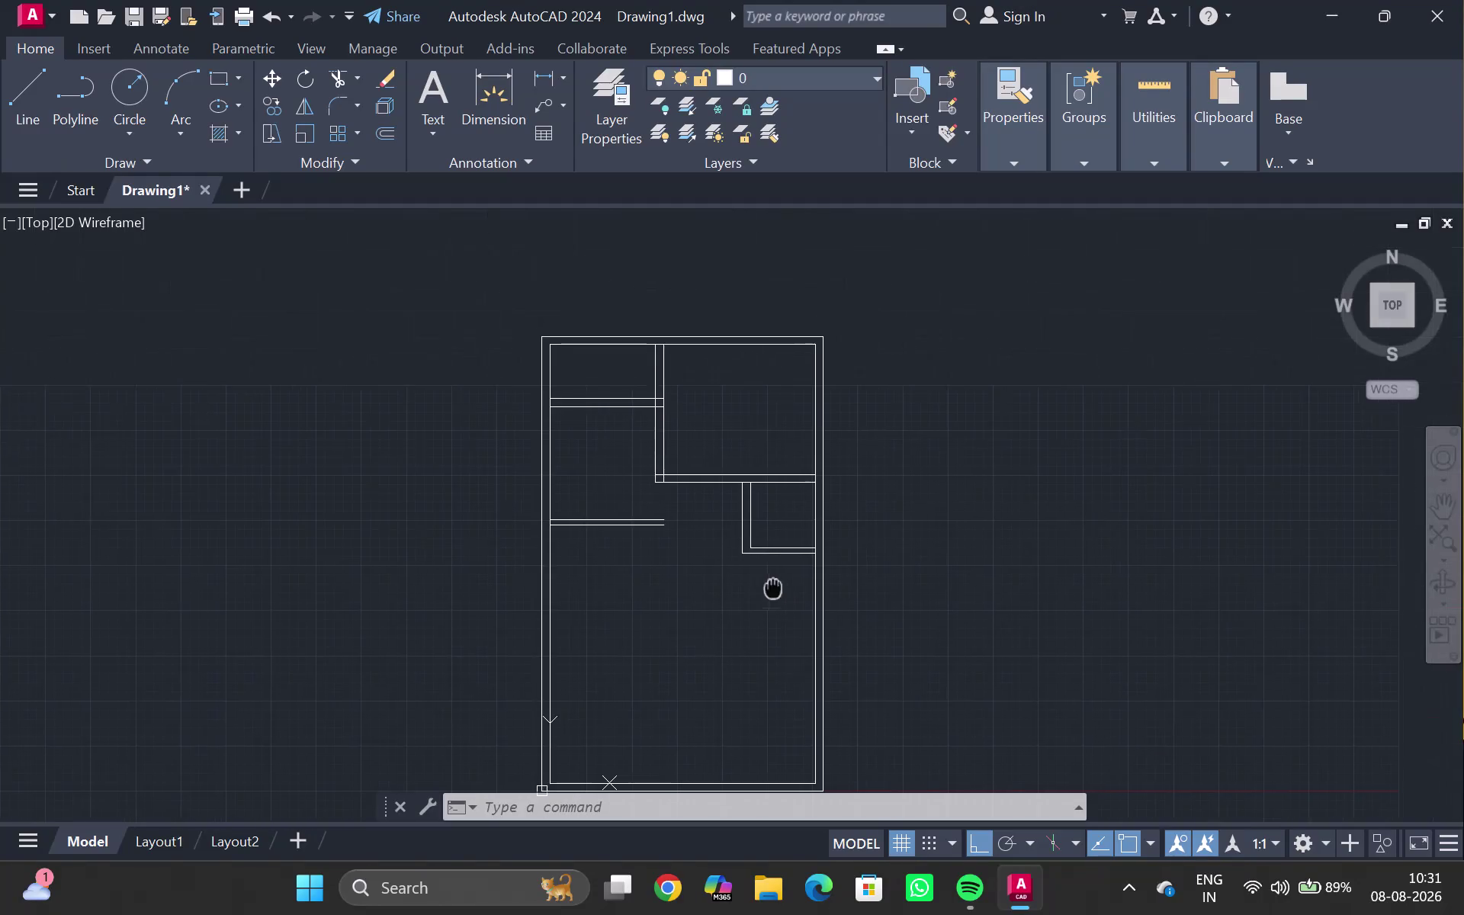
Read a corner point's coordinates on the floor plan with the ID Point tool.
scroll(up, 3)
middle_drag(725, 550, 685, 580)
double_click(1155, 166)
double_click(1167, 235)
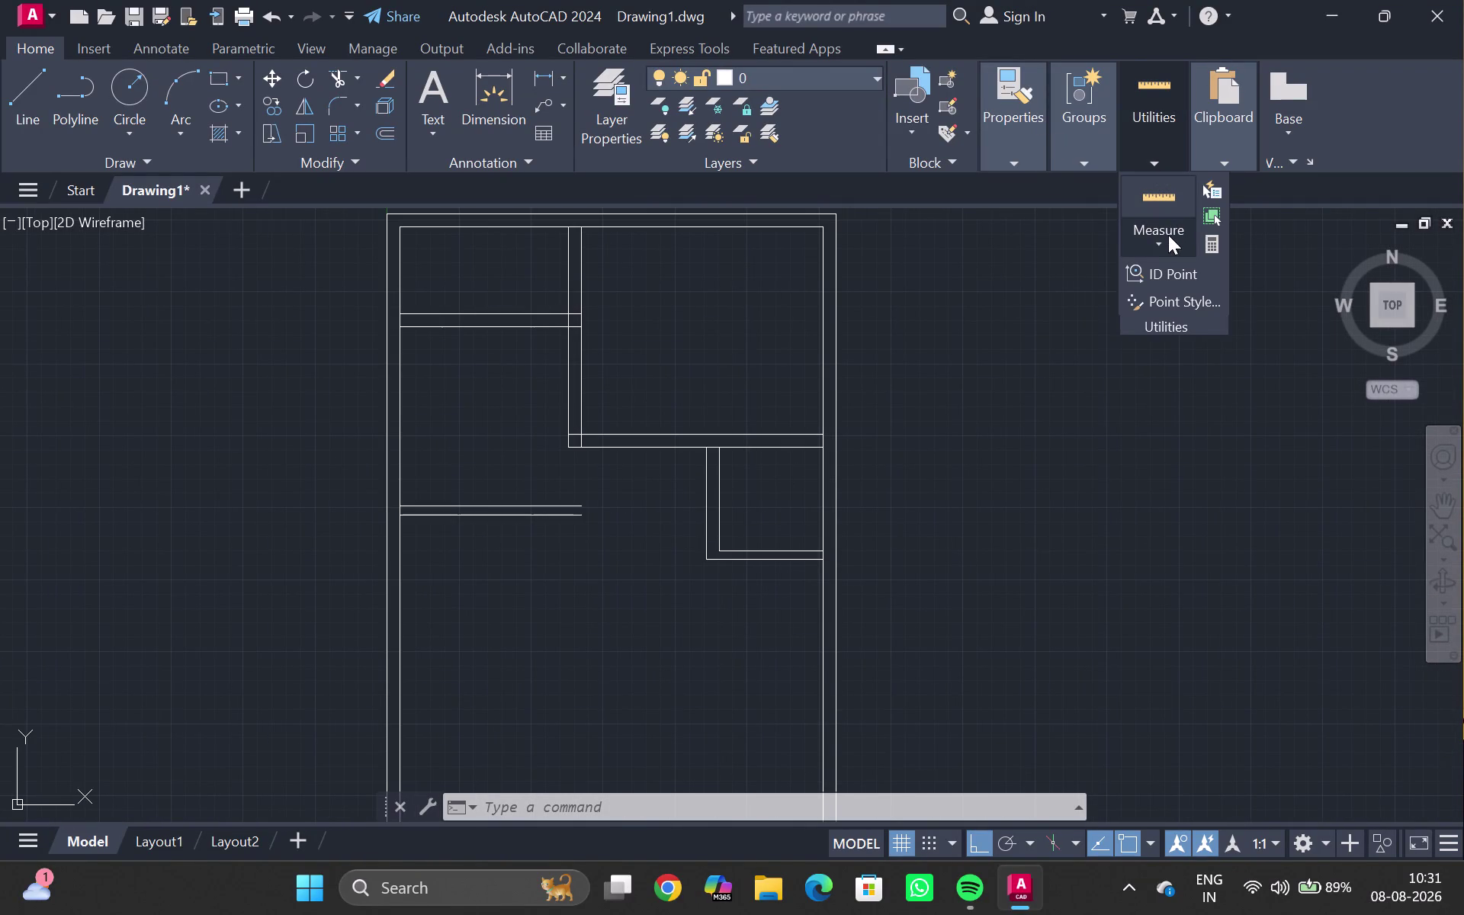
double_click(1156, 242)
triple_click(1165, 243)
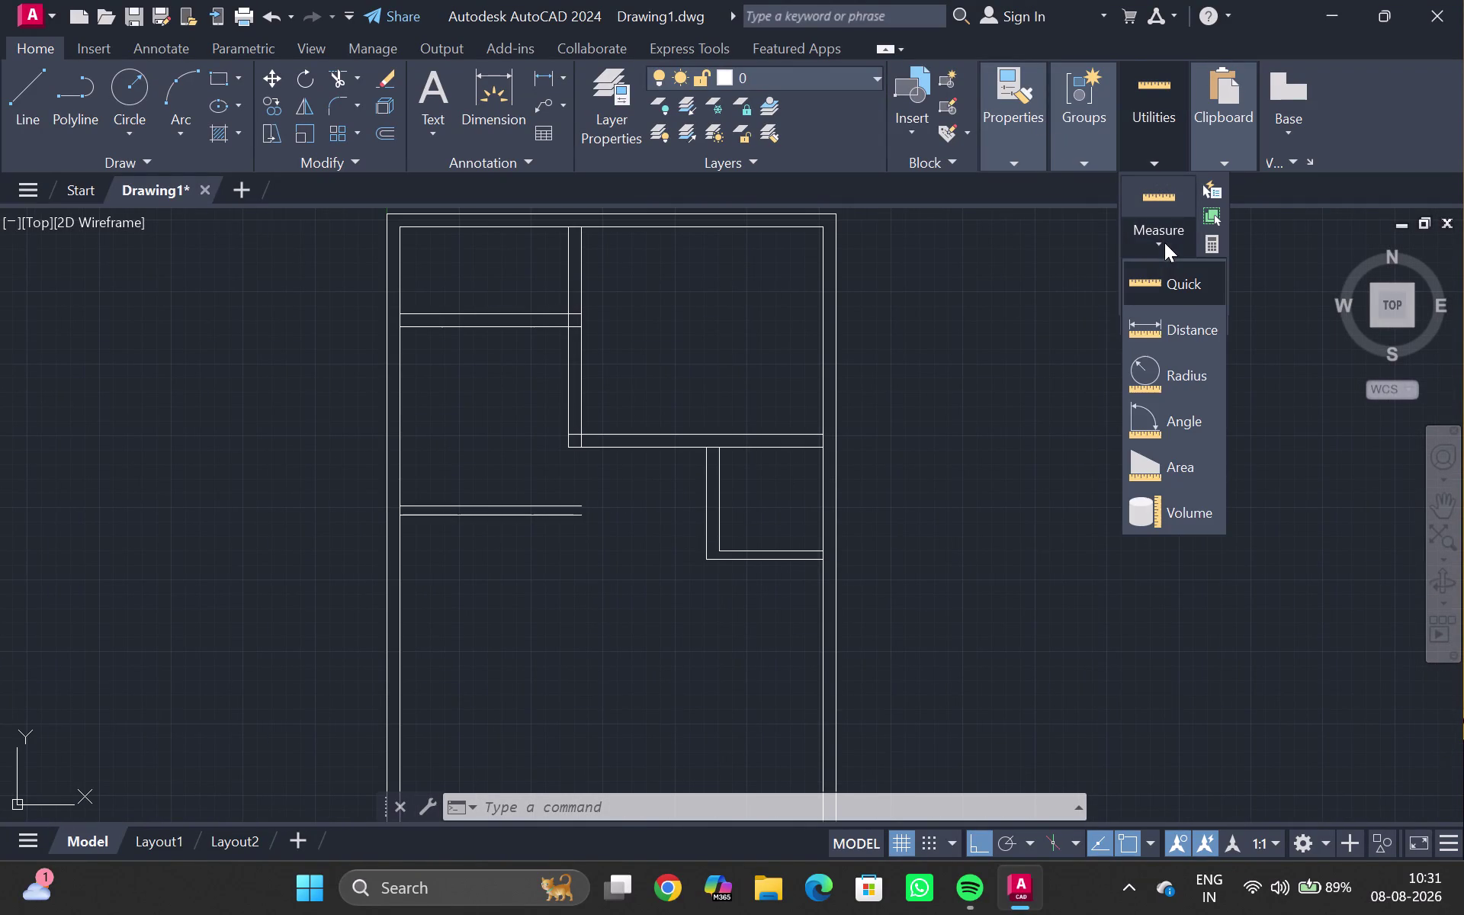
double_click(1164, 282)
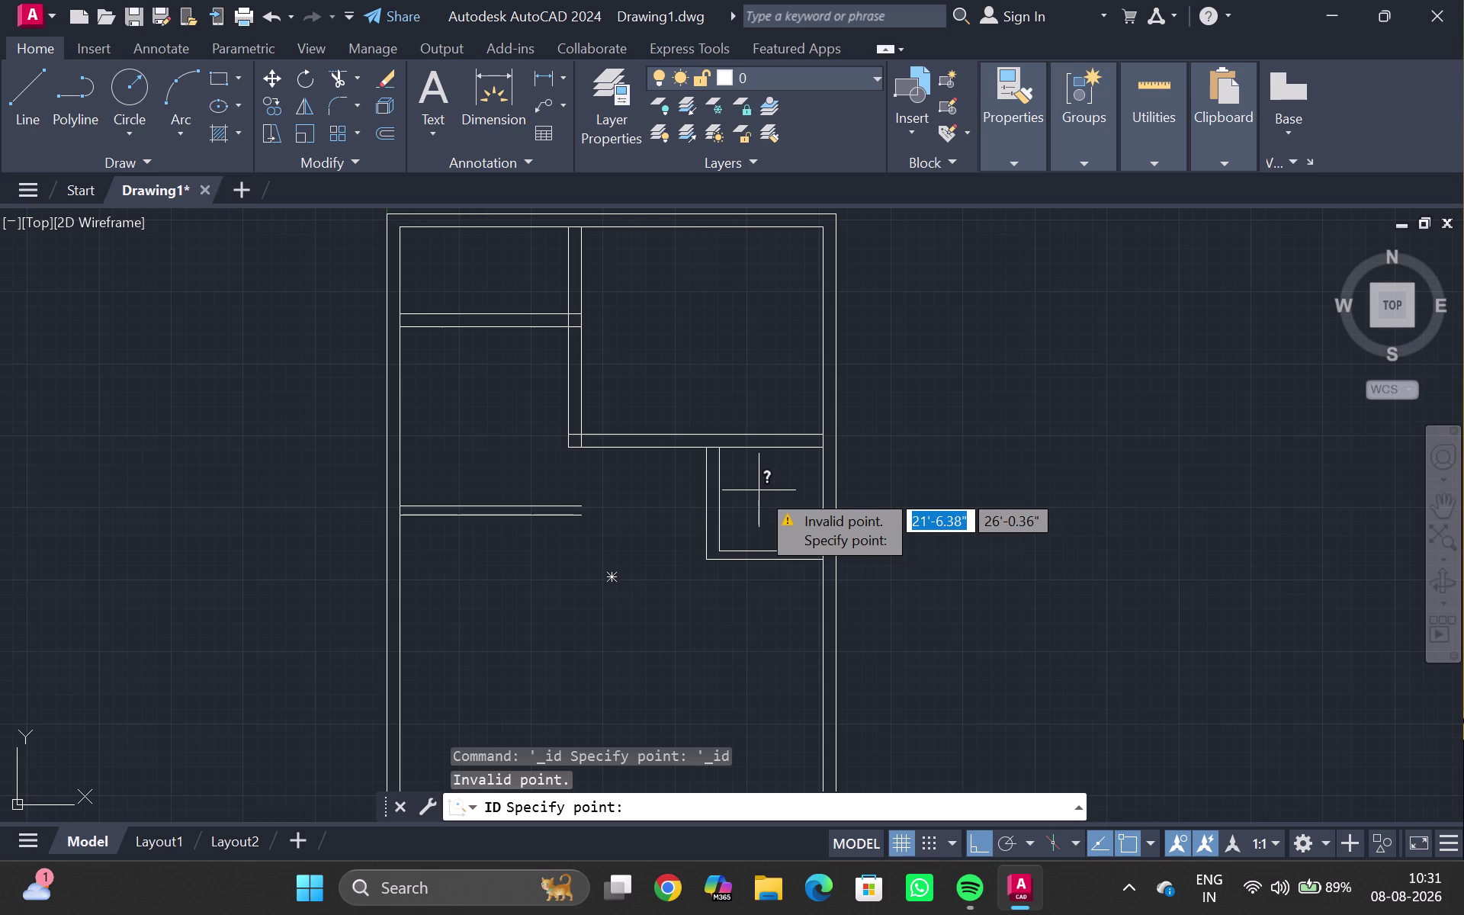
double_click(759, 491)
double_click(773, 488)
click(759, 492)
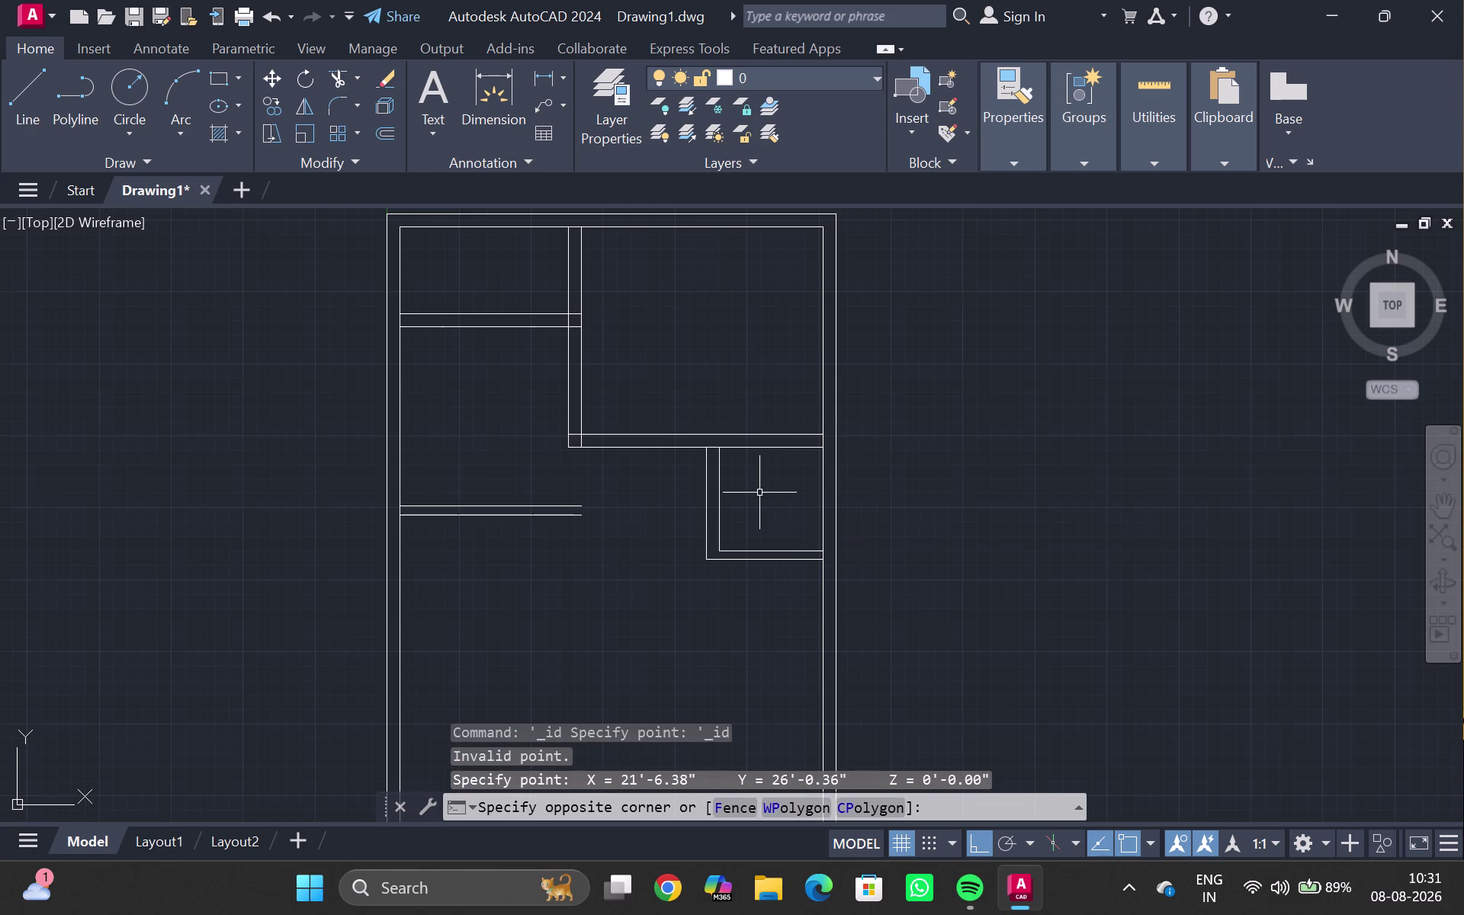
key(Escape)
key(Escape)
Quick-measure the floor plan, then cancel the measurement.
click(1170, 149)
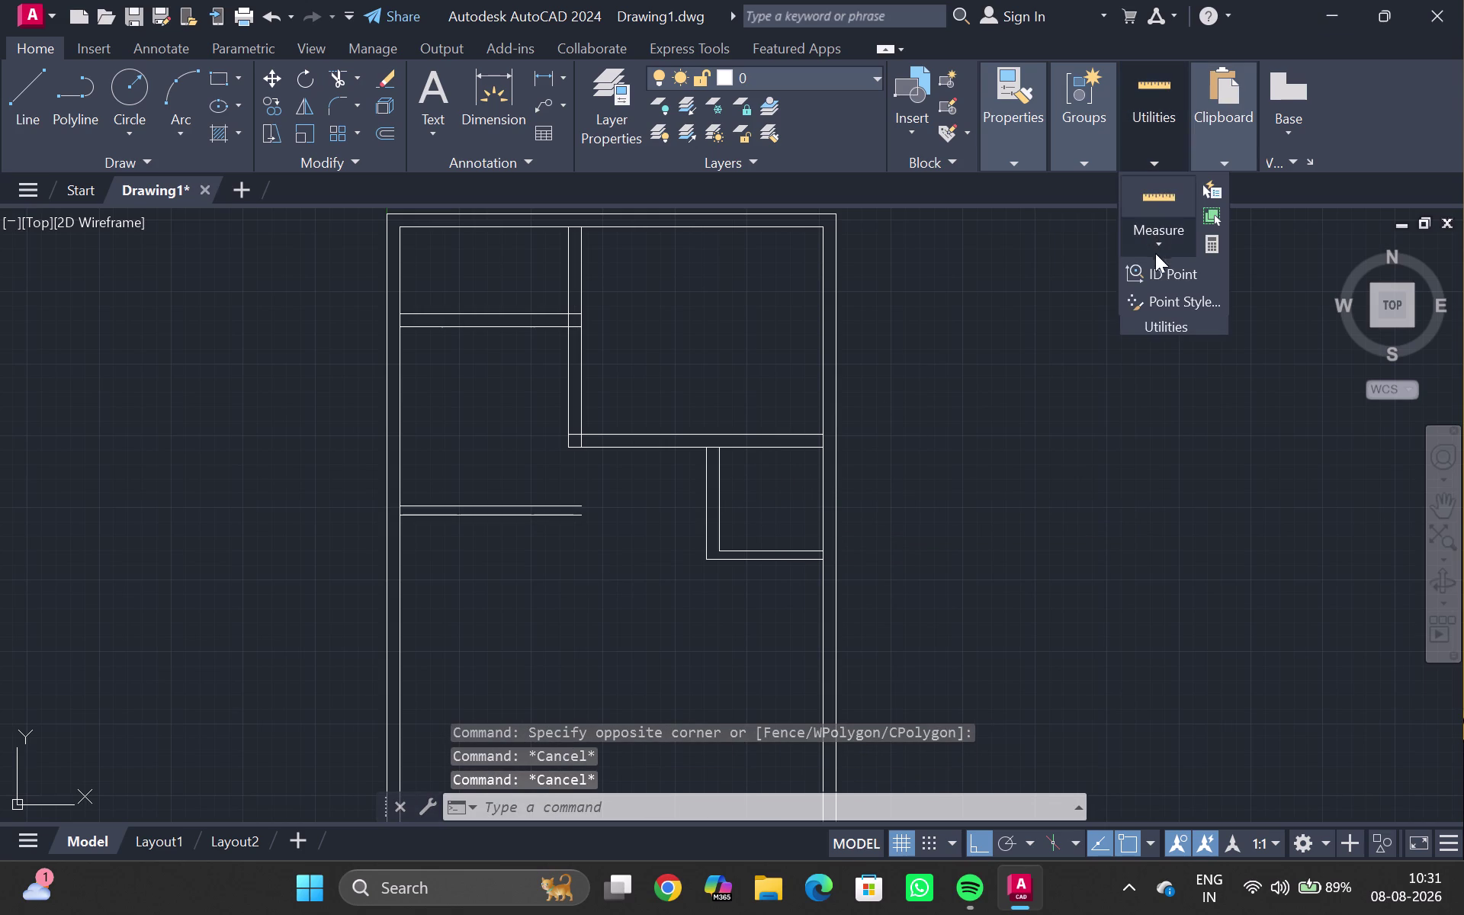
click(1163, 234)
click(1170, 293)
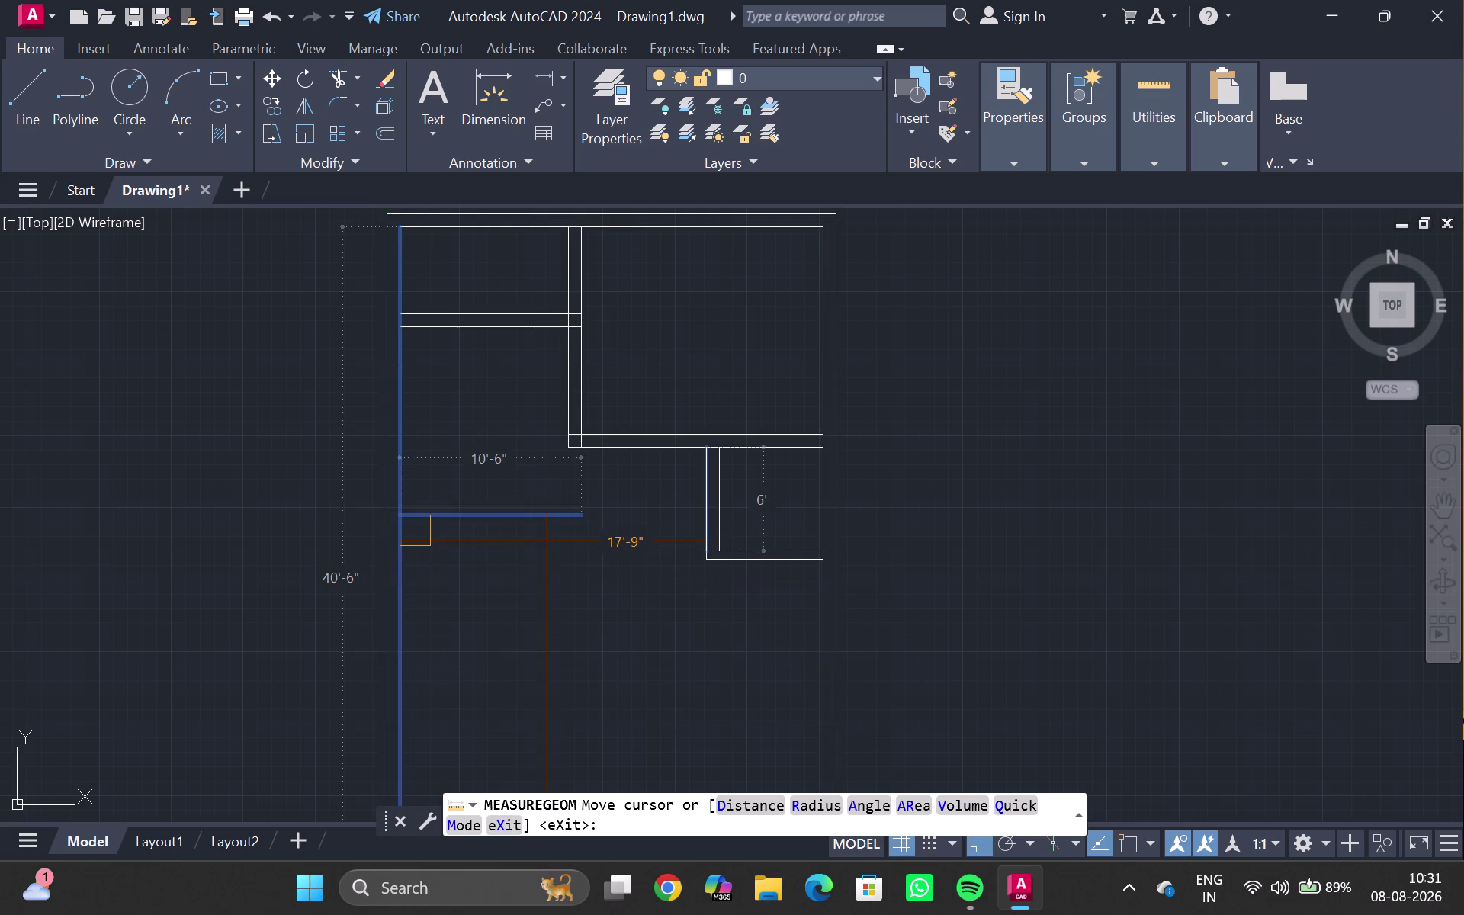
scroll(down, 3)
middle_click(655, 529)
key(Escape)
scroll(up, 3)
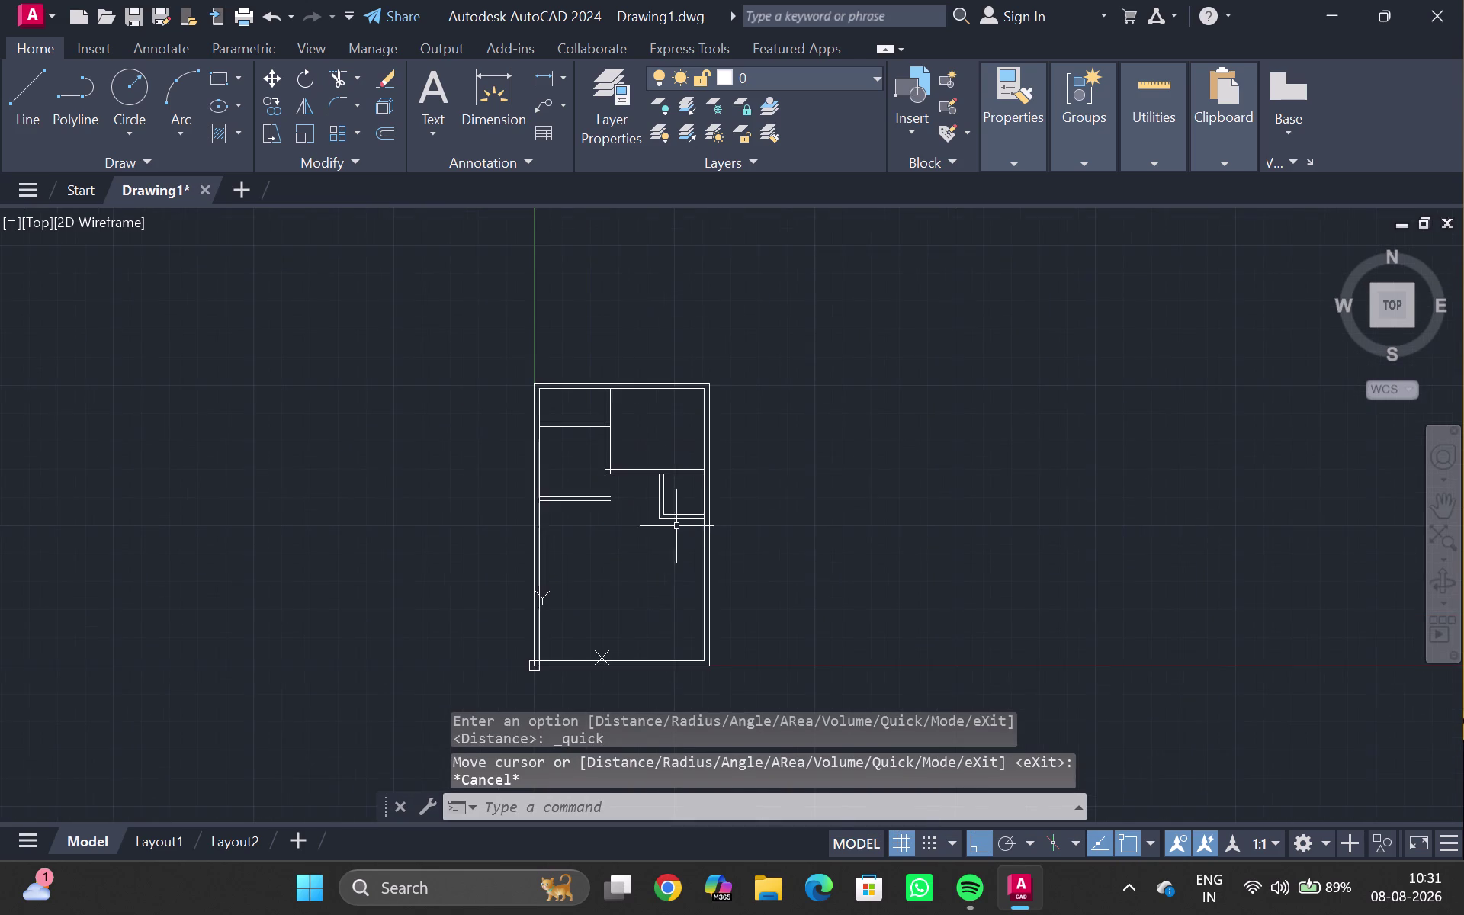
Join the two lower wall line pieces at the lower-left corner into one line.
scroll(up, 3)
scroll(up, 3)
middle_drag(682, 513, 438, 558)
scroll(up, 3)
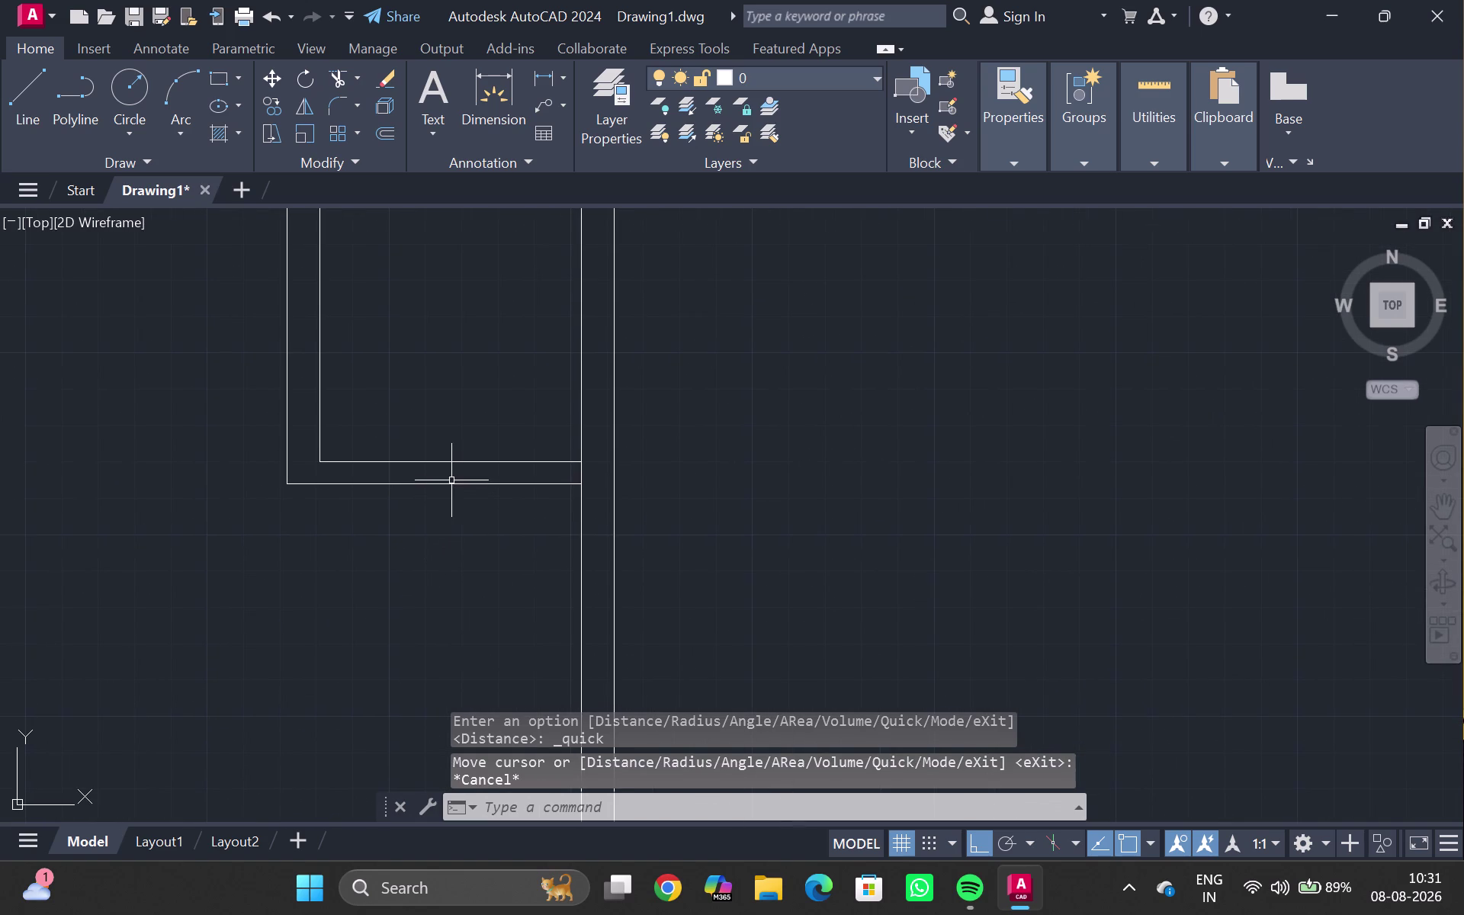
double_click(449, 482)
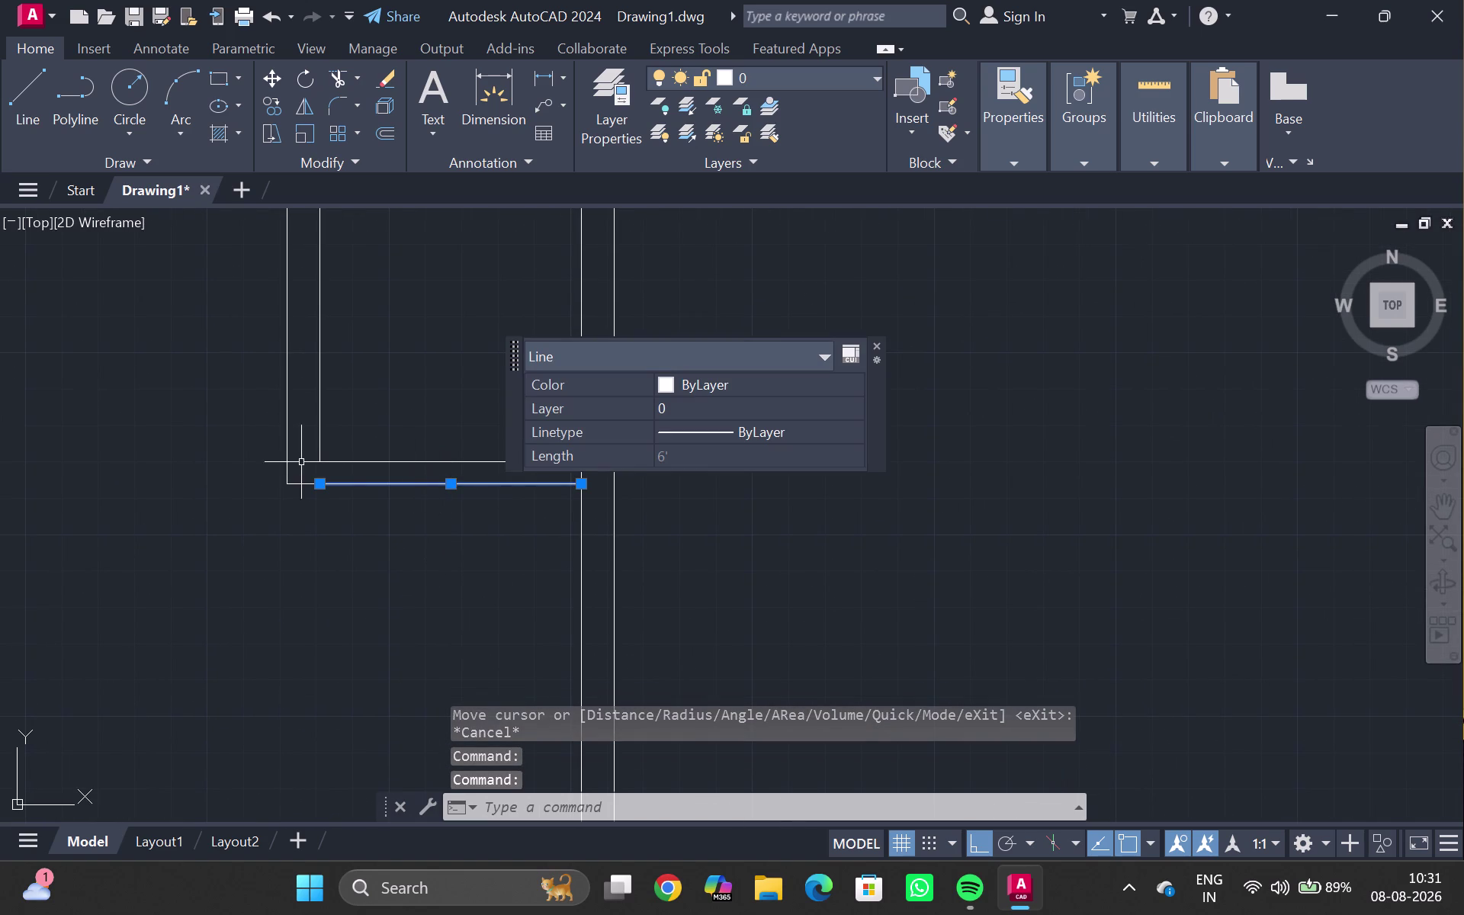
double_click(299, 483)
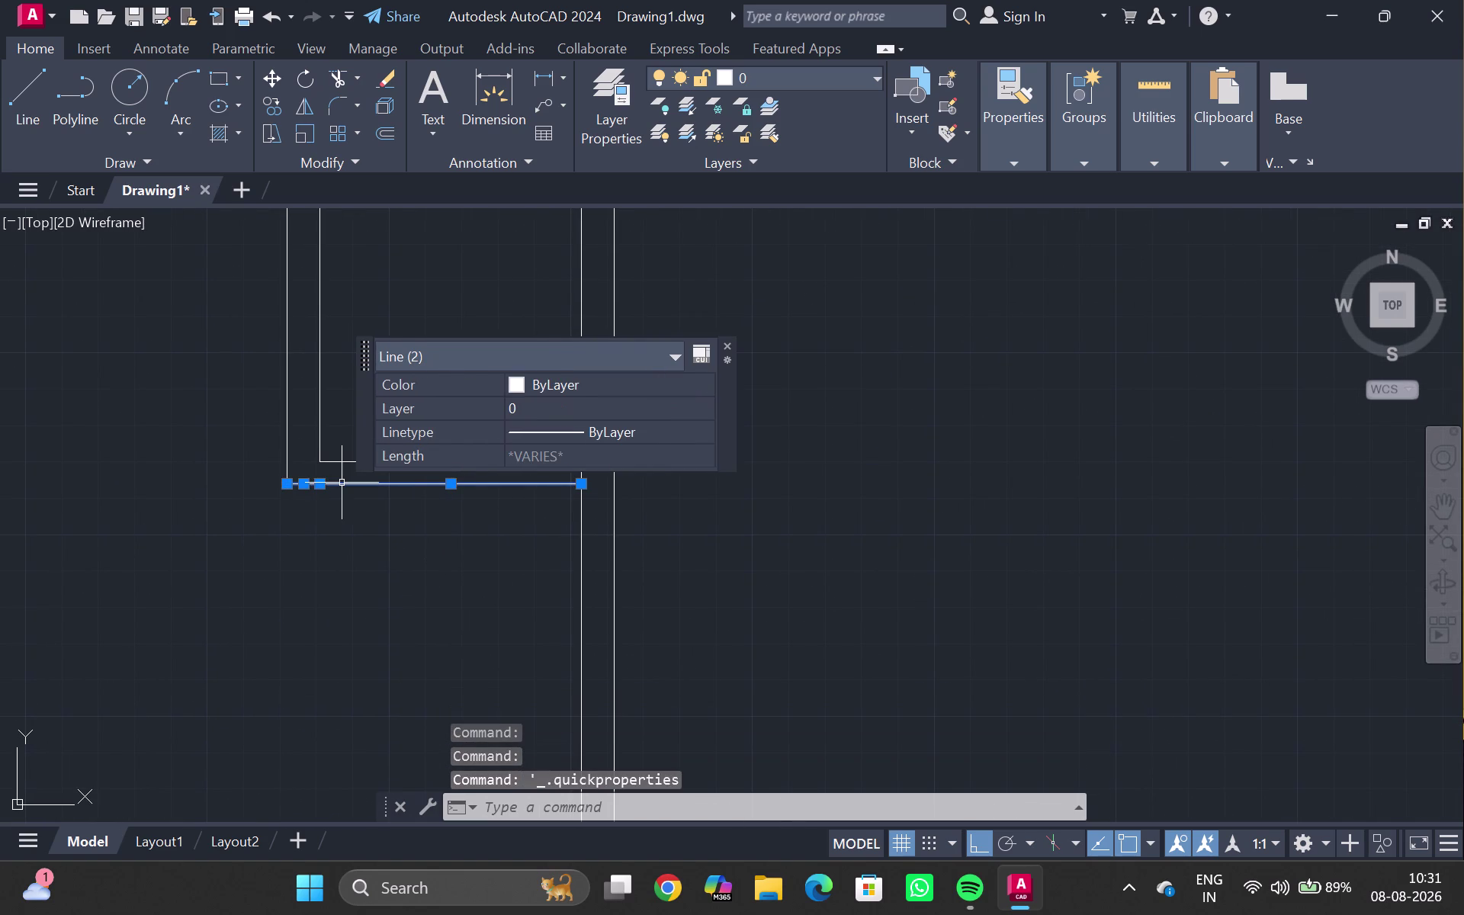
key(j)
key(Return)
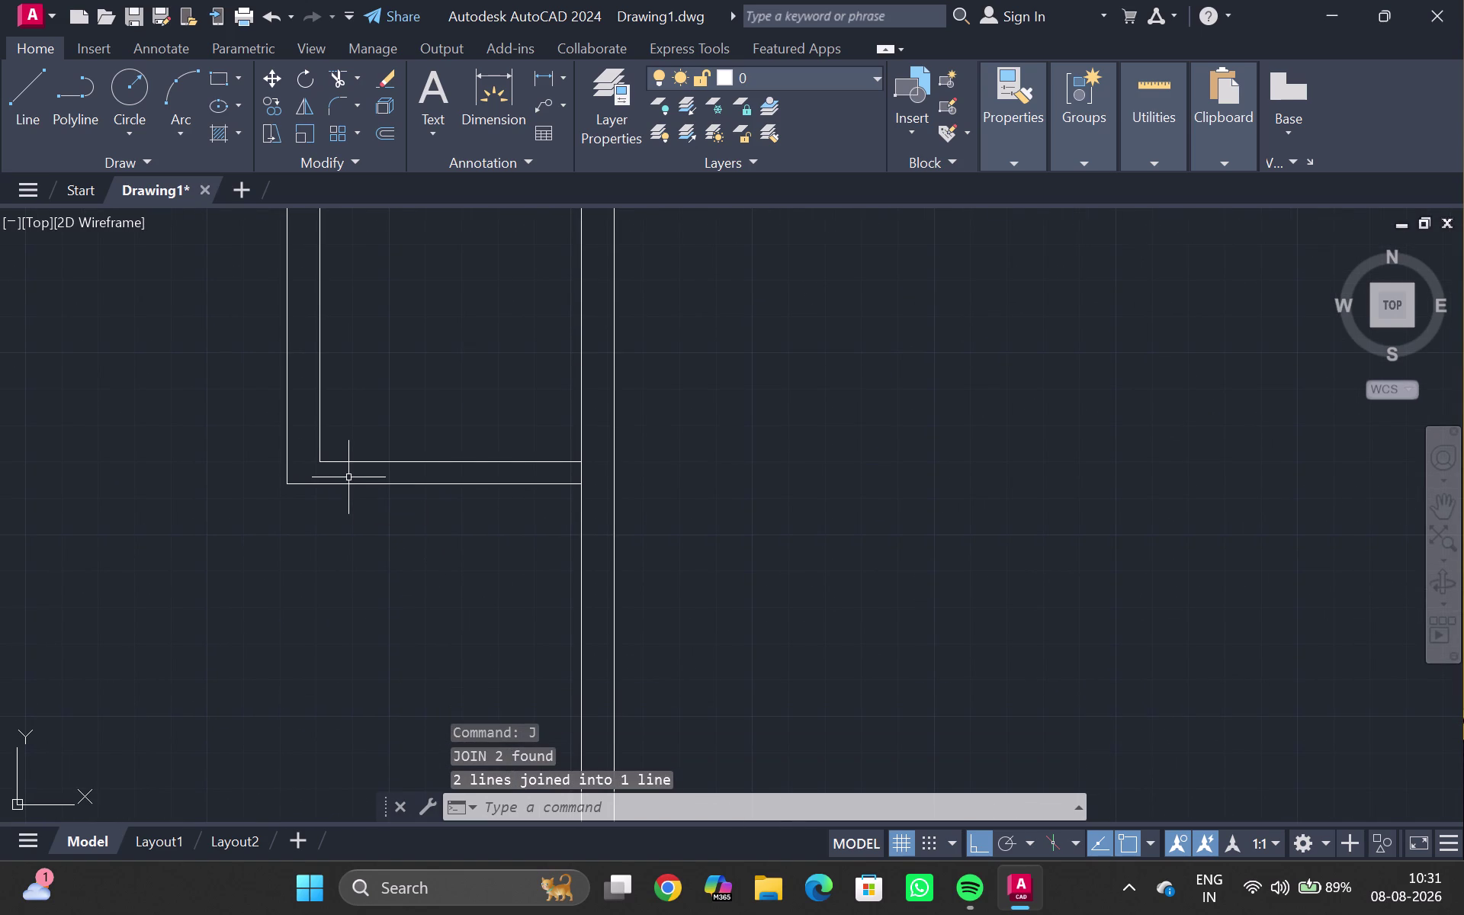
click(350, 481)
key(Escape)
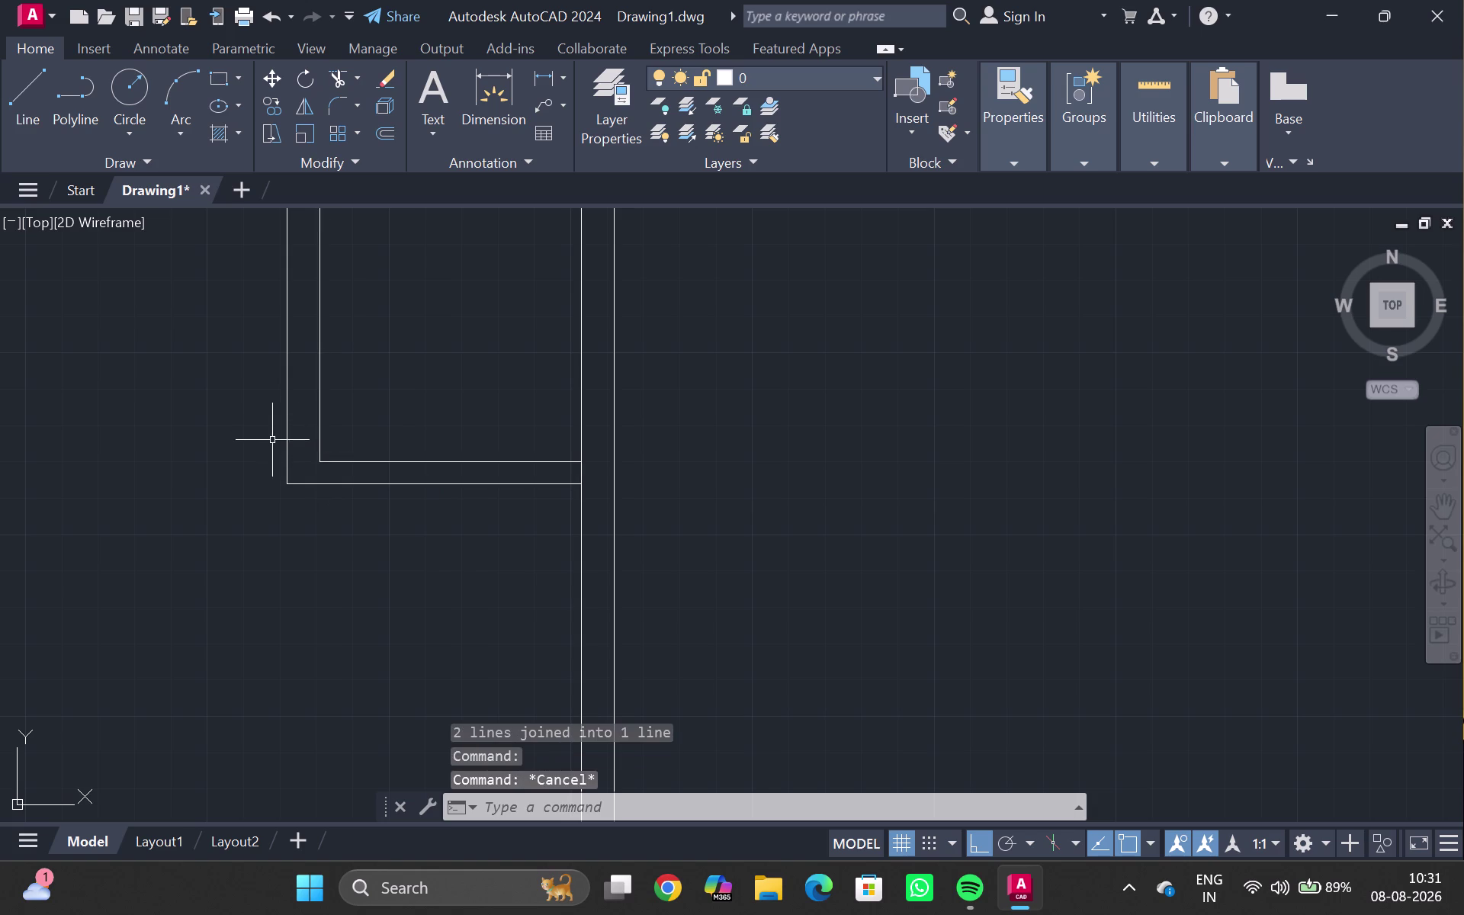
Join the two outer vertical wall line pieces into one continuous line.
click(288, 374)
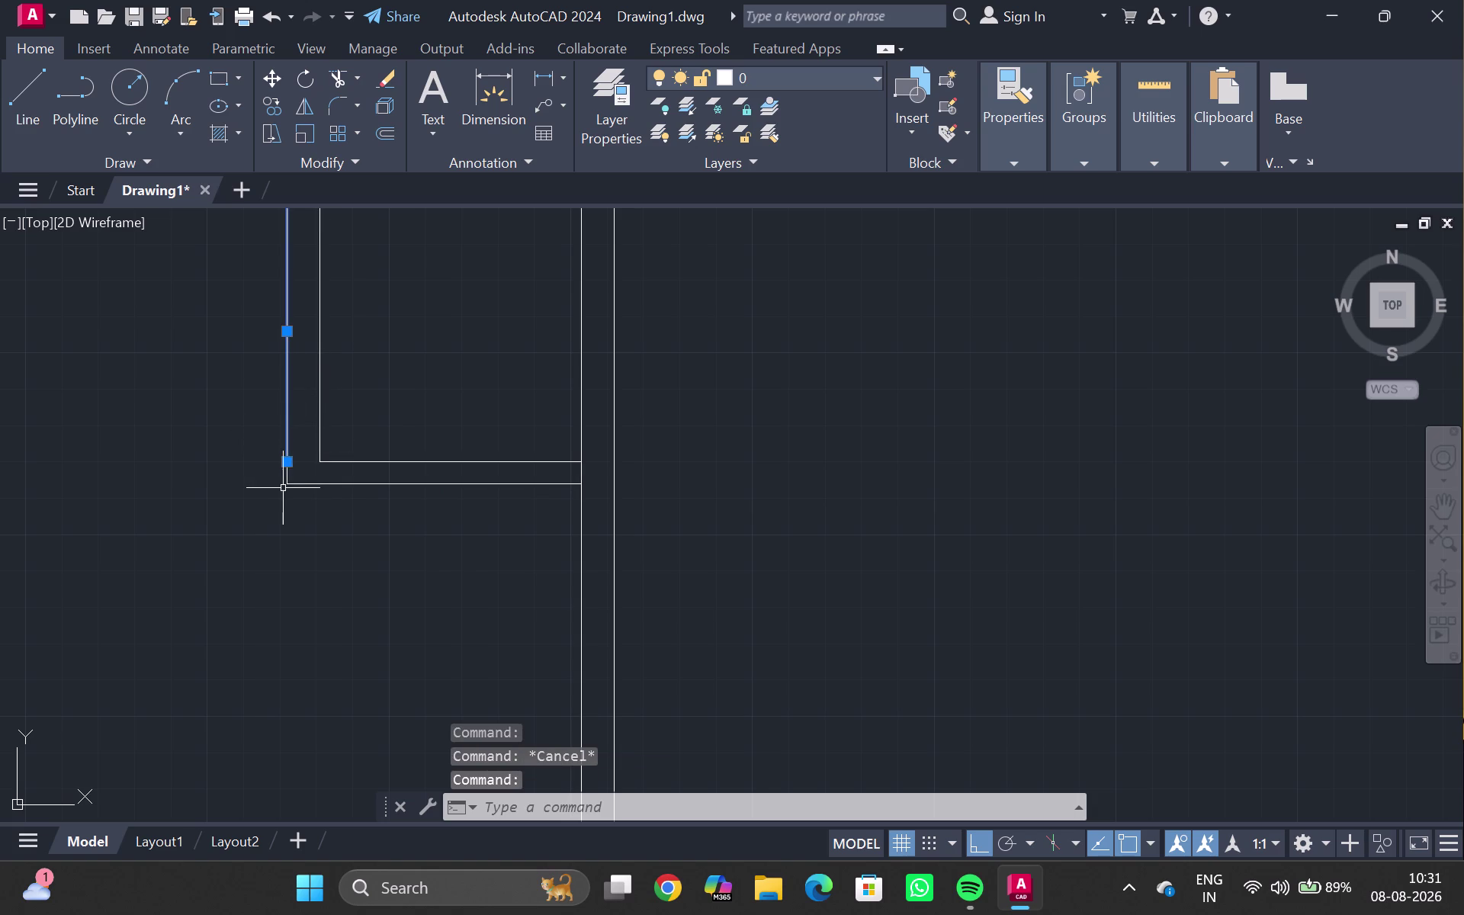
click(287, 478)
key(j)
key(Return)
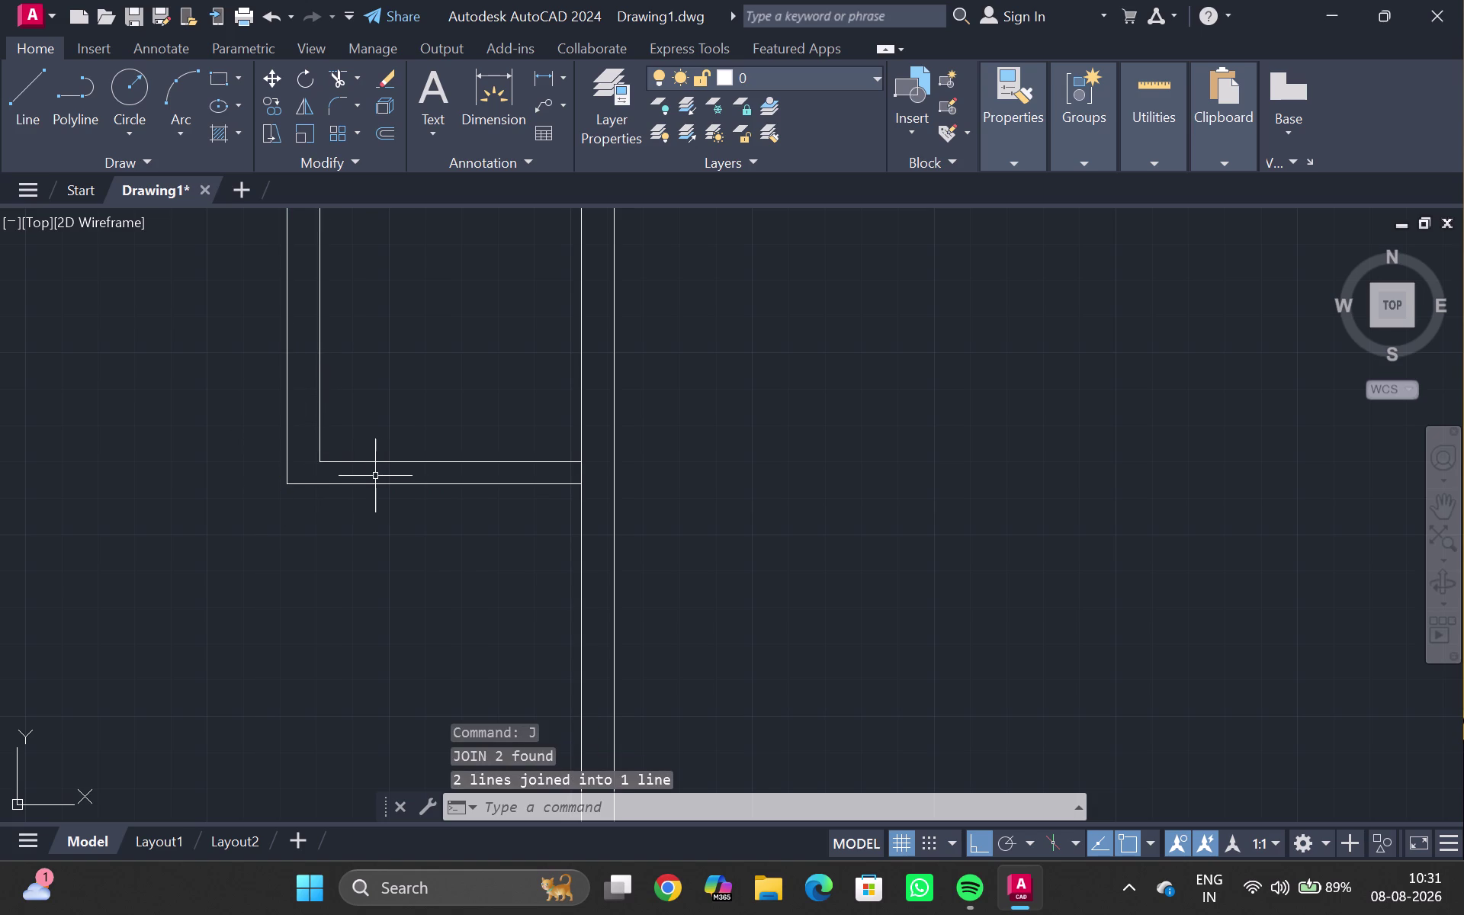
click(421, 481)
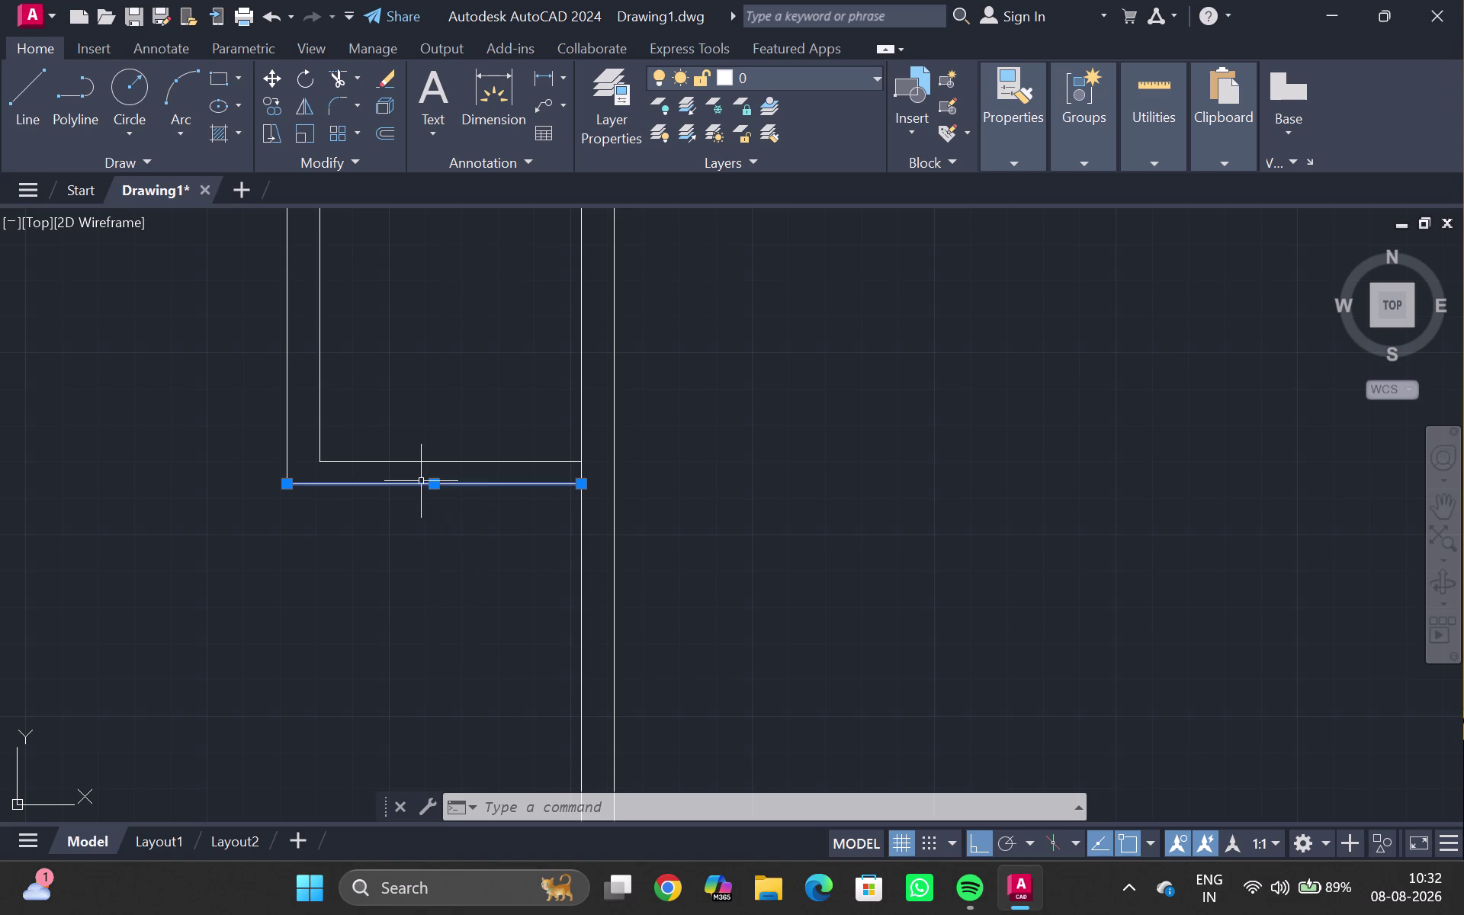
Offset the wall line 9'8" to place a new interior wall line.
key(o)
key(Return)
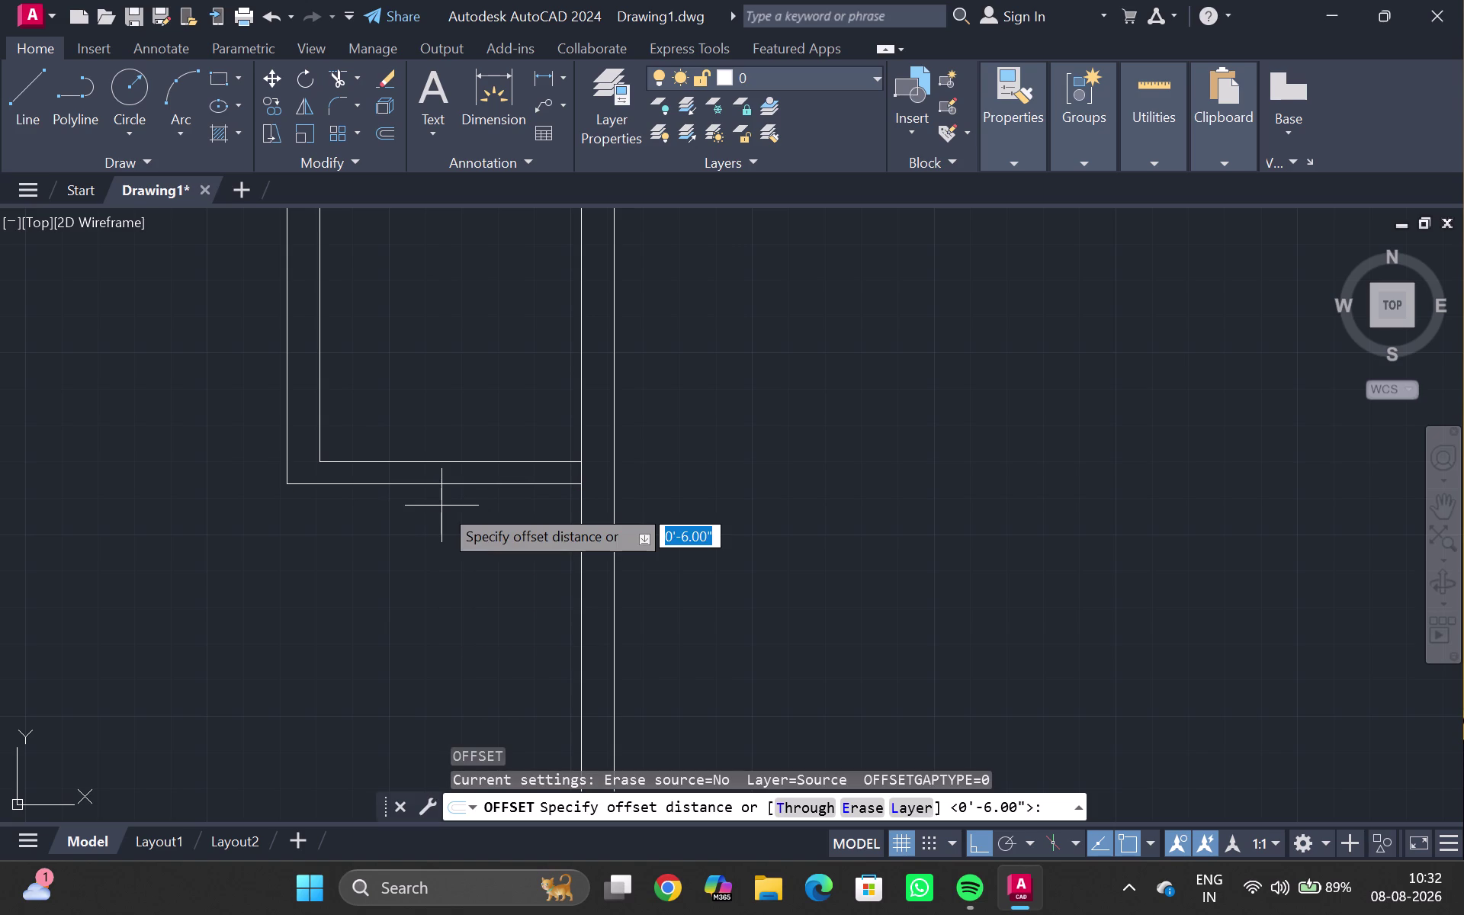
text(9')
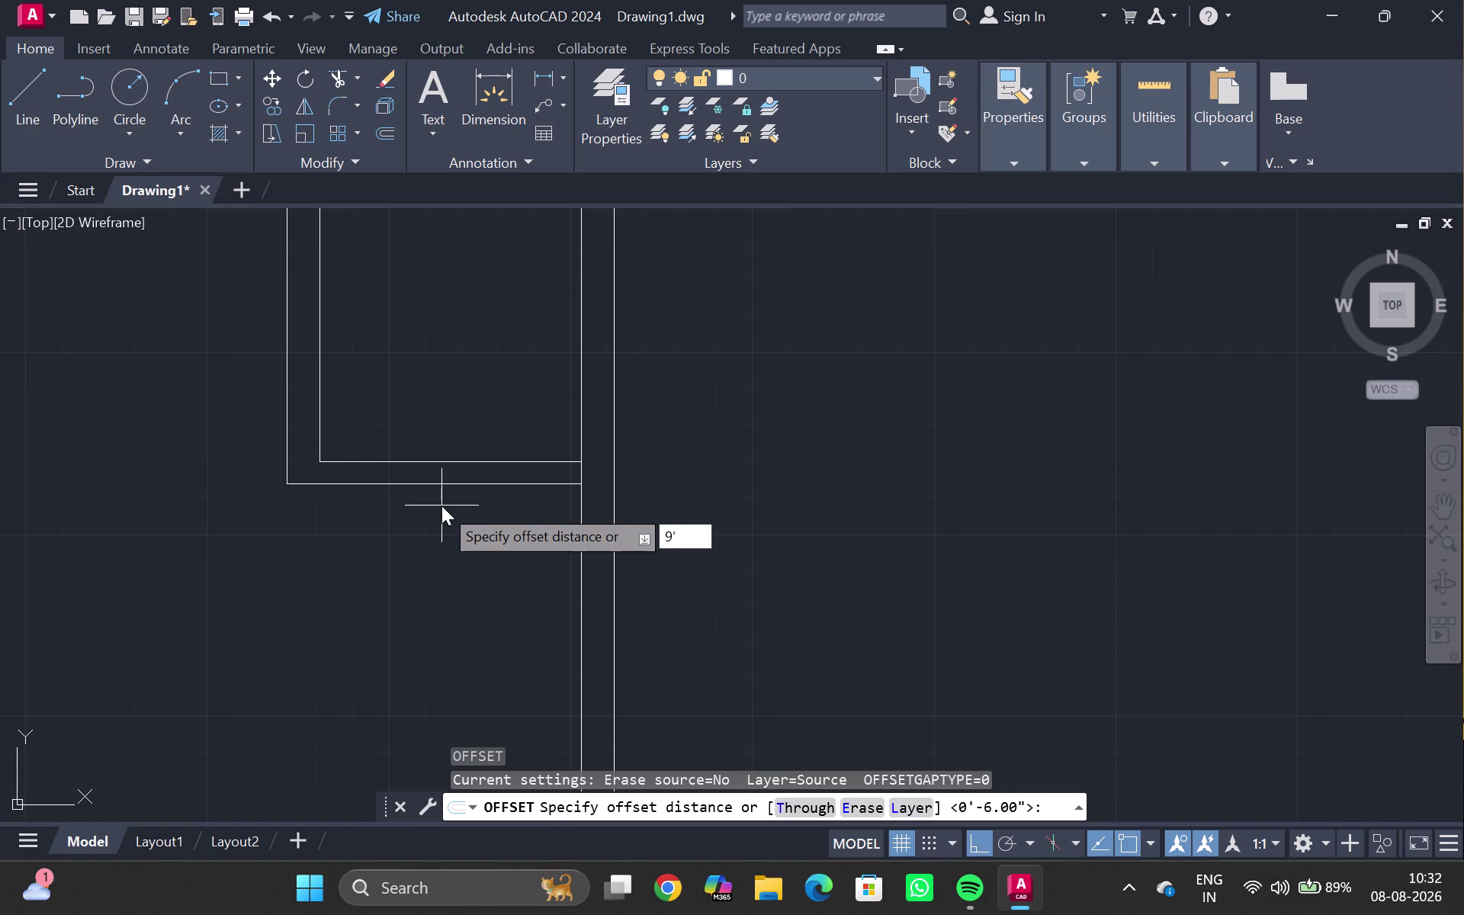
key(8)
key(Return)
click(445, 666)
scroll(down, 3)
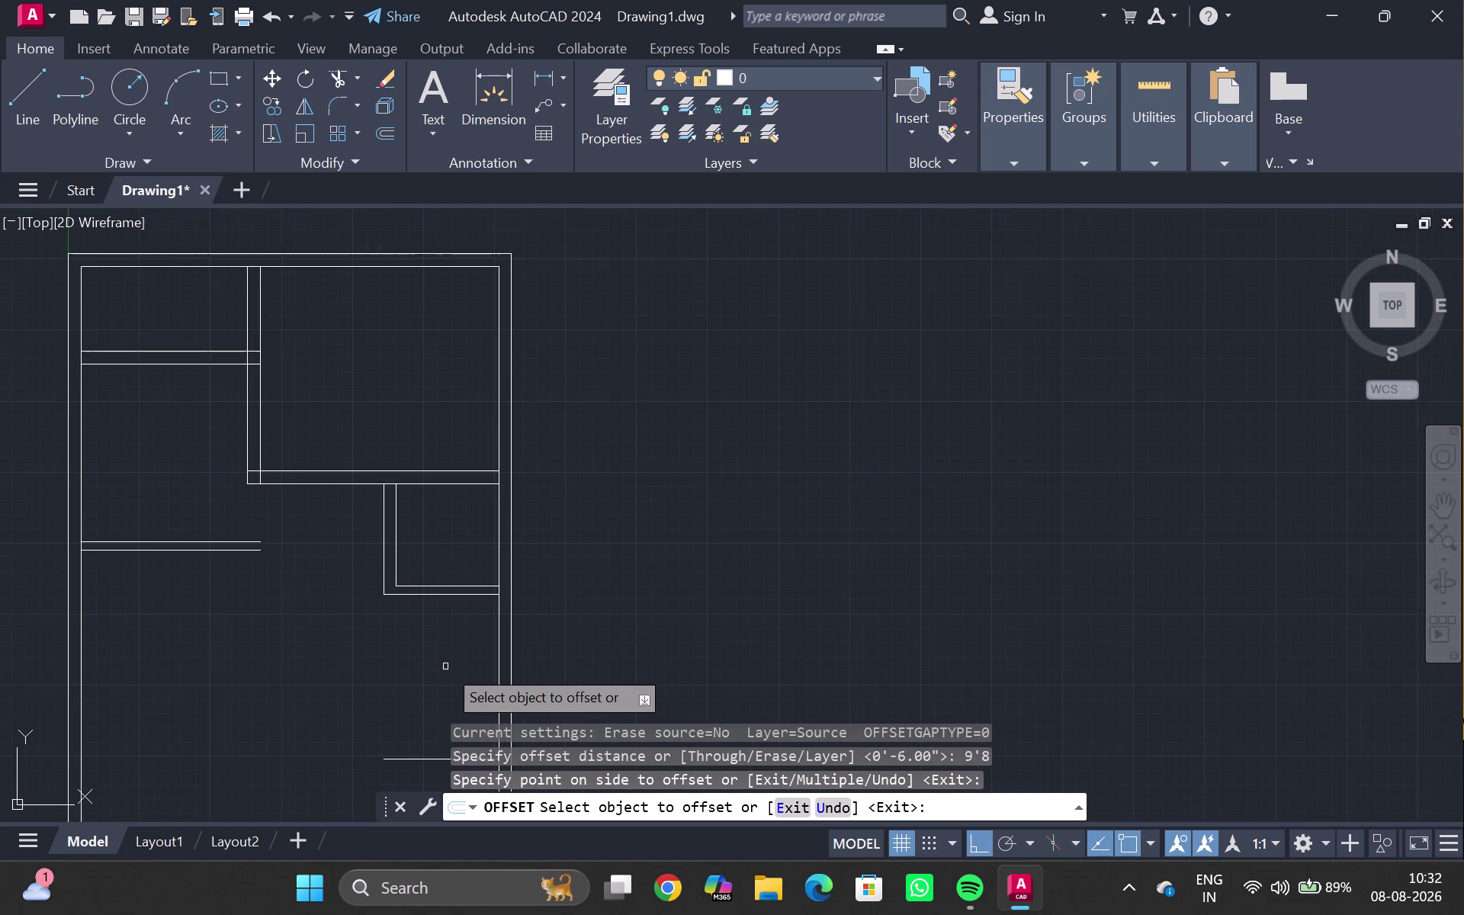
middle_drag(445, 666, 461, 638)
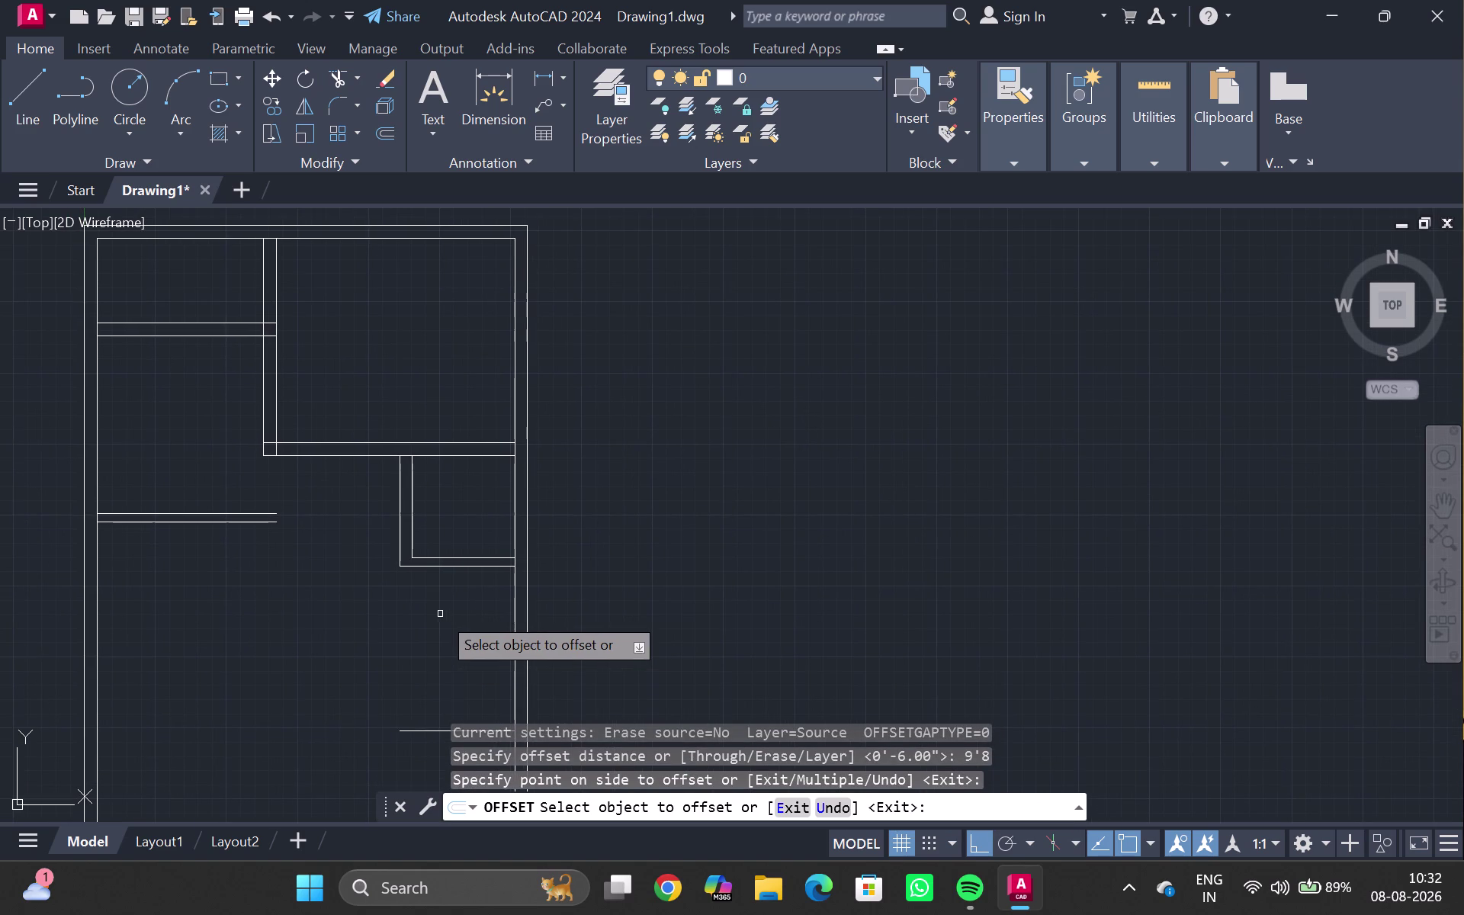
key(Escape)
scroll(up, 3)
middle_click(412, 612)
scroll(down, 3)
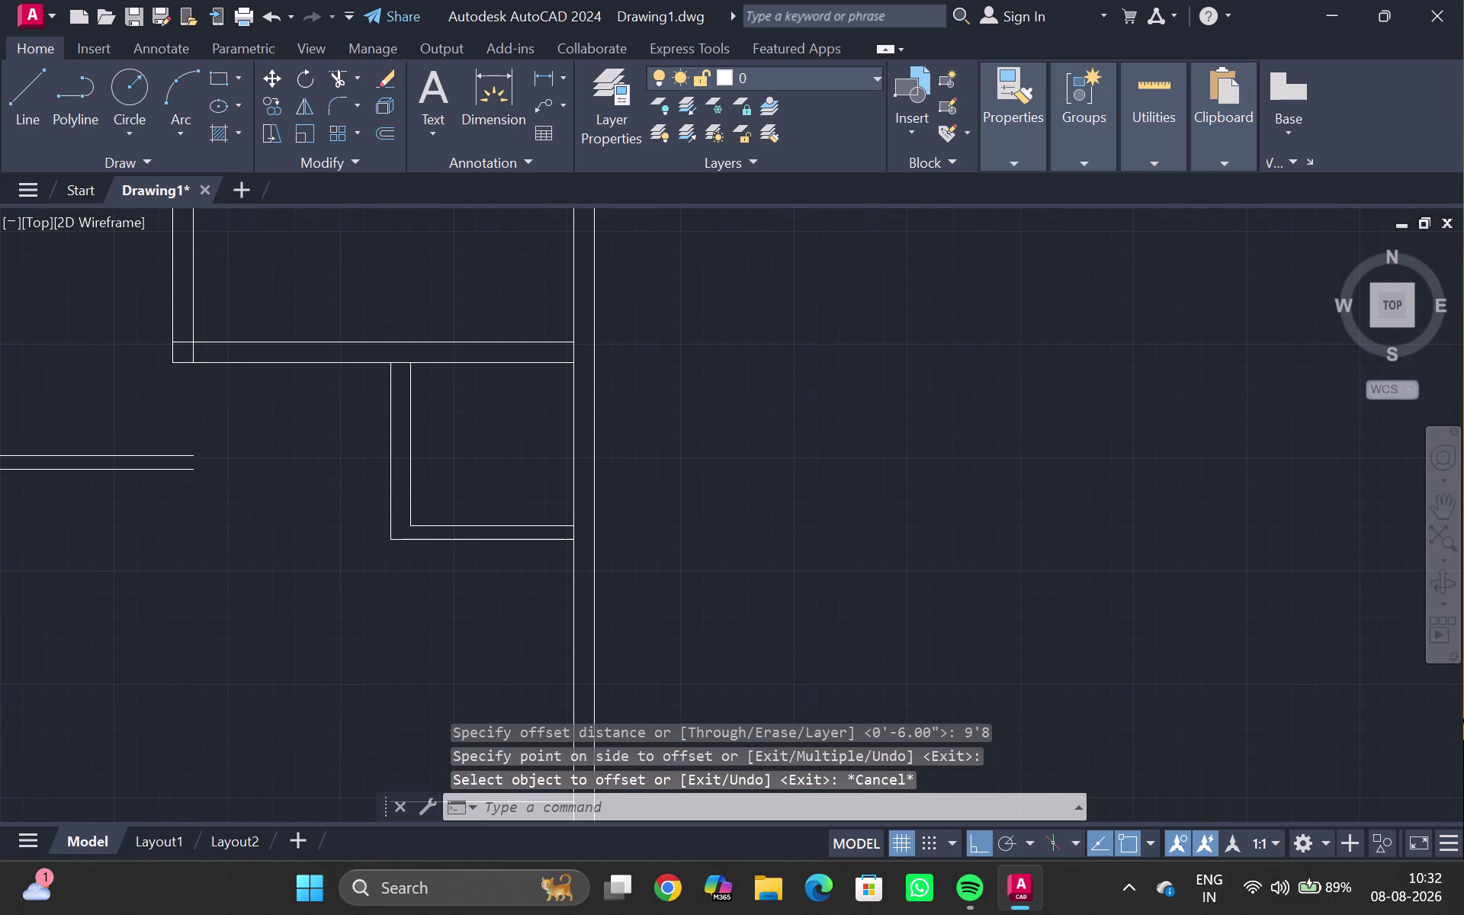
middle_drag(441, 697, 442, 591)
Offset the short interior wall line 9" to form a double-line partition.
double_click(465, 625)
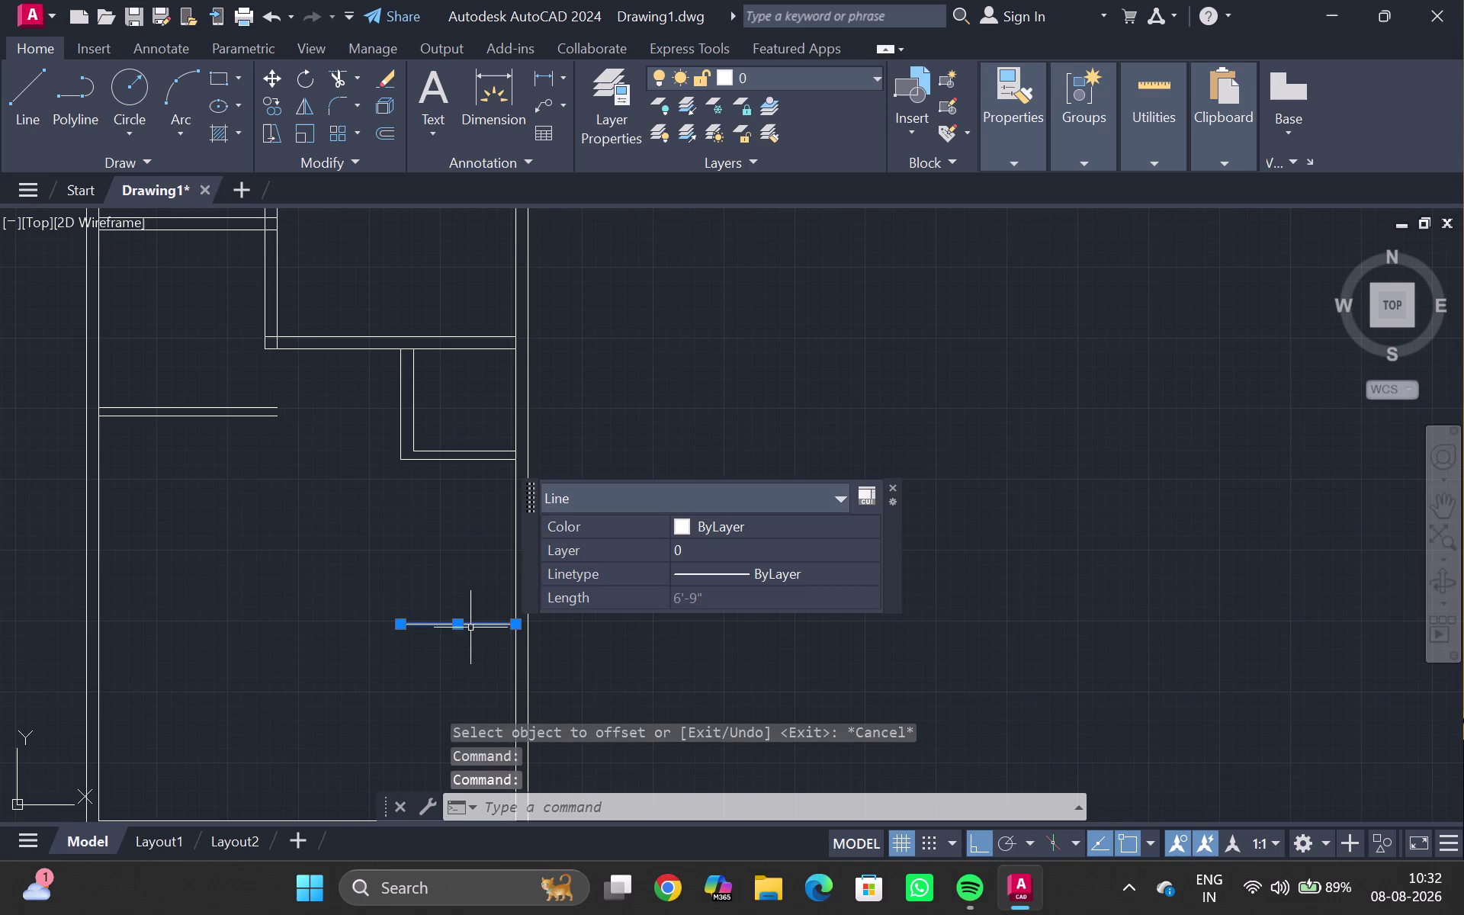
key(o)
key(Return)
text(9")
key(Return)
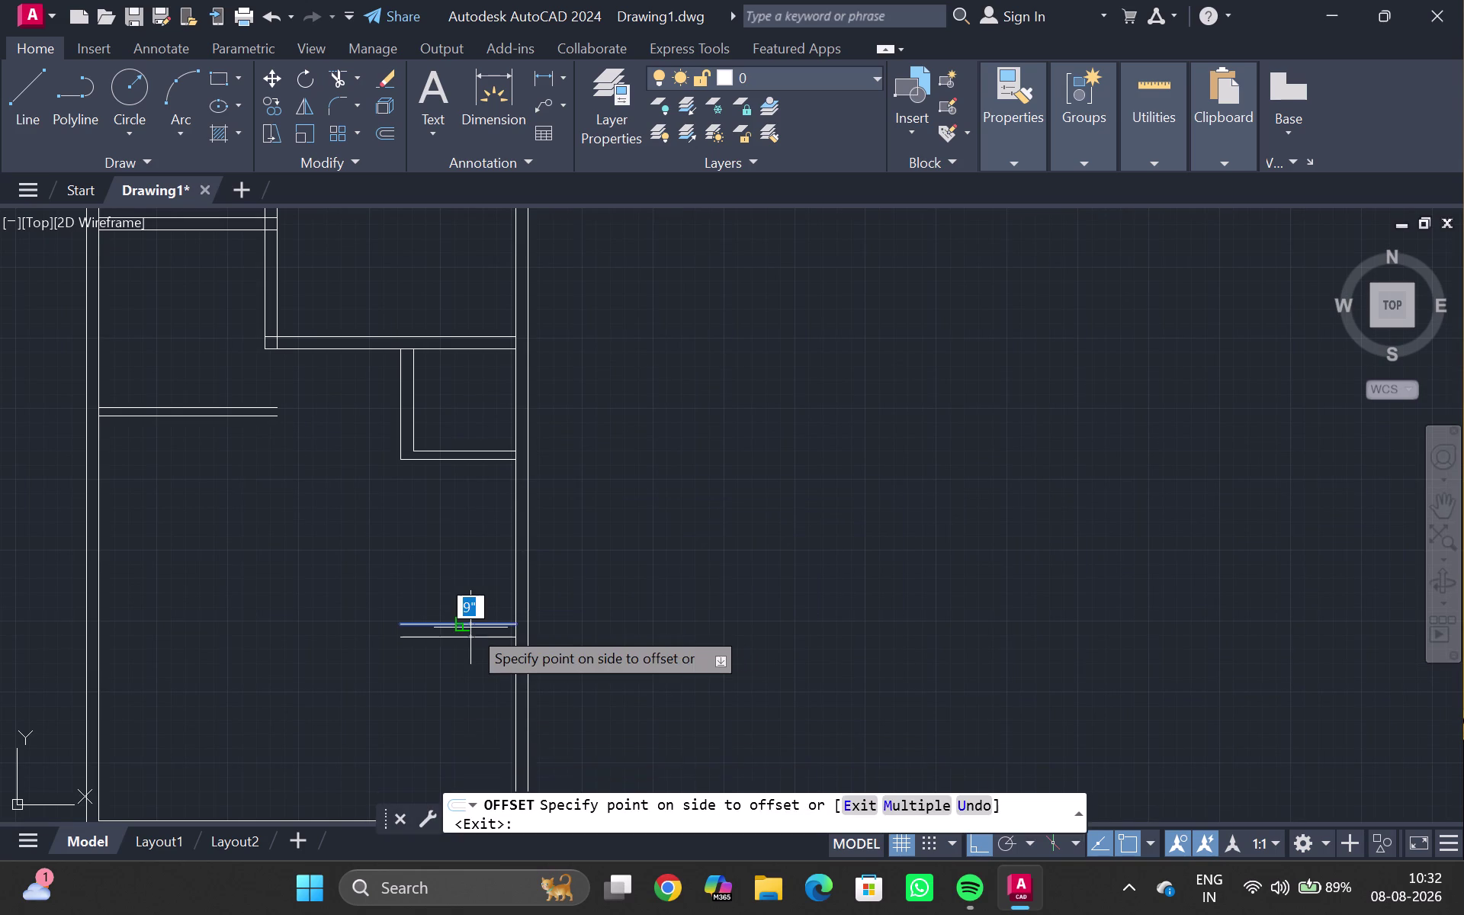
click(470, 628)
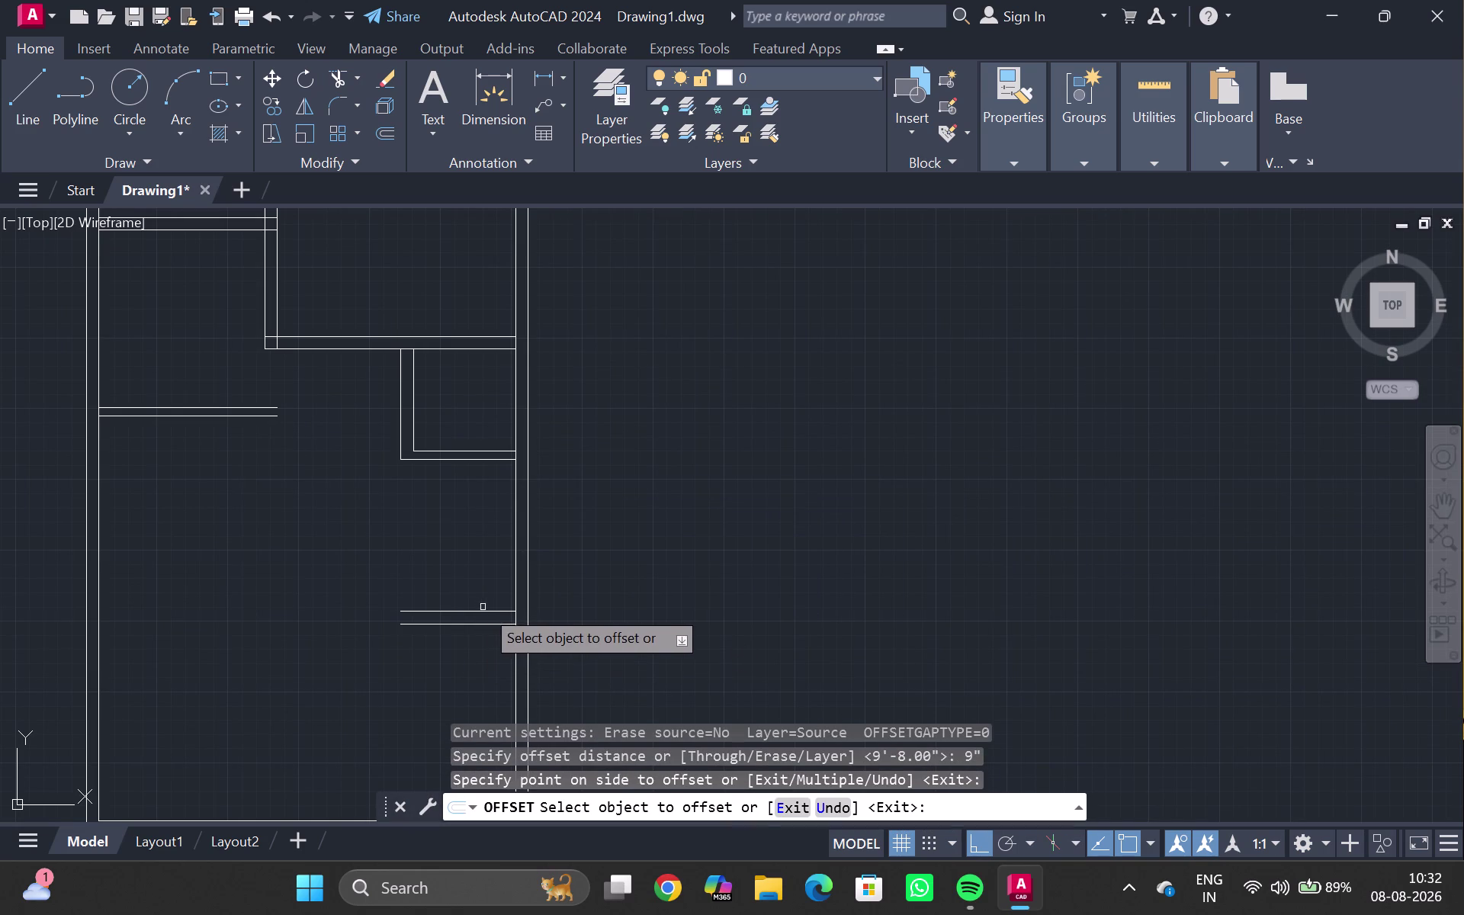
scroll(up, 3)
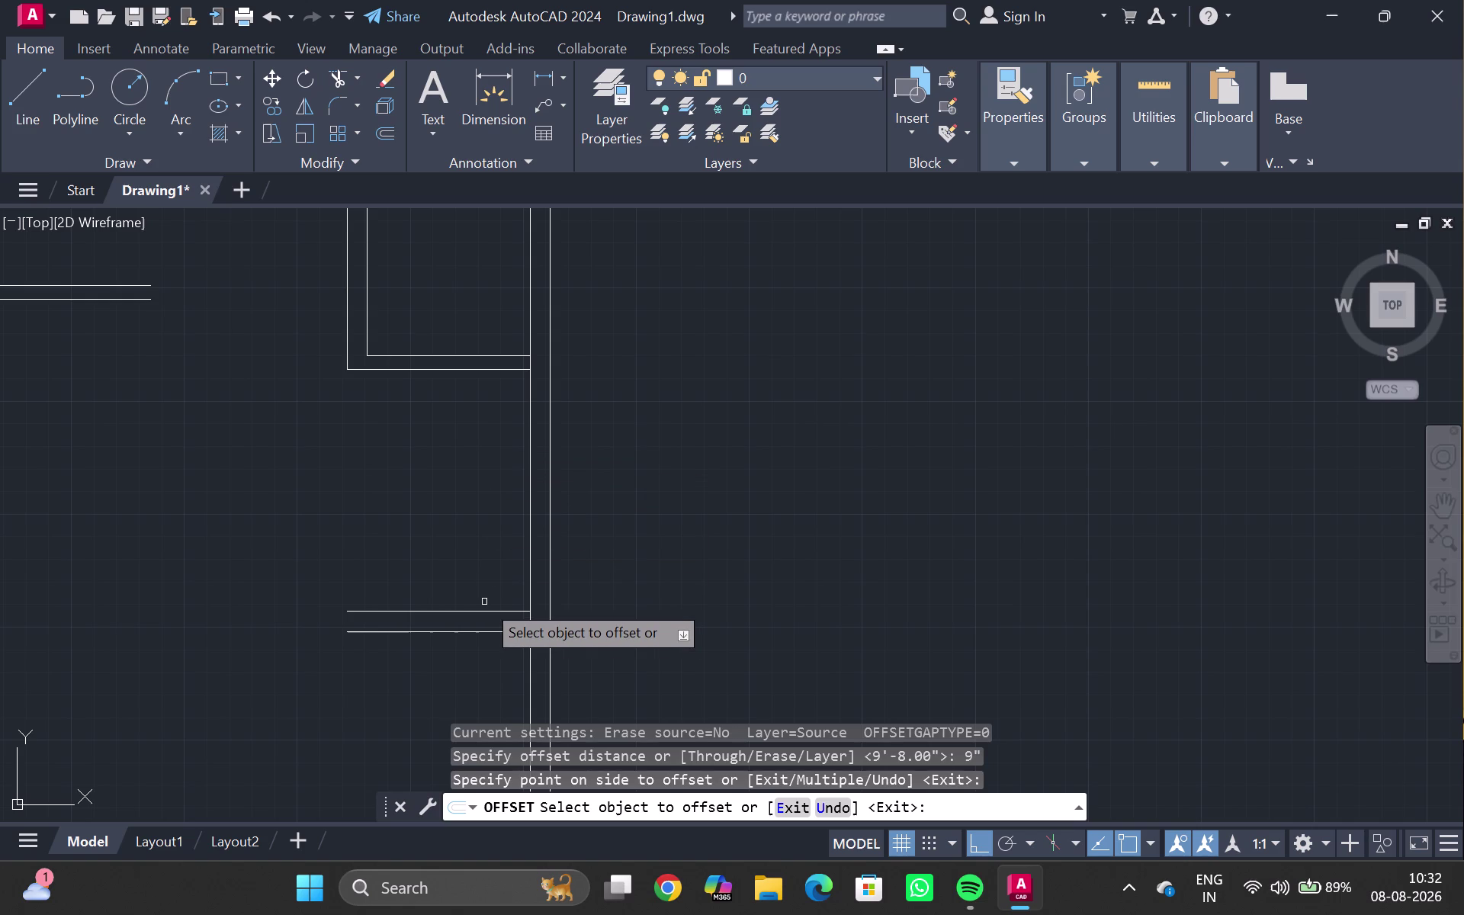
key(ctrl+z)
click(489, 632)
click(488, 687)
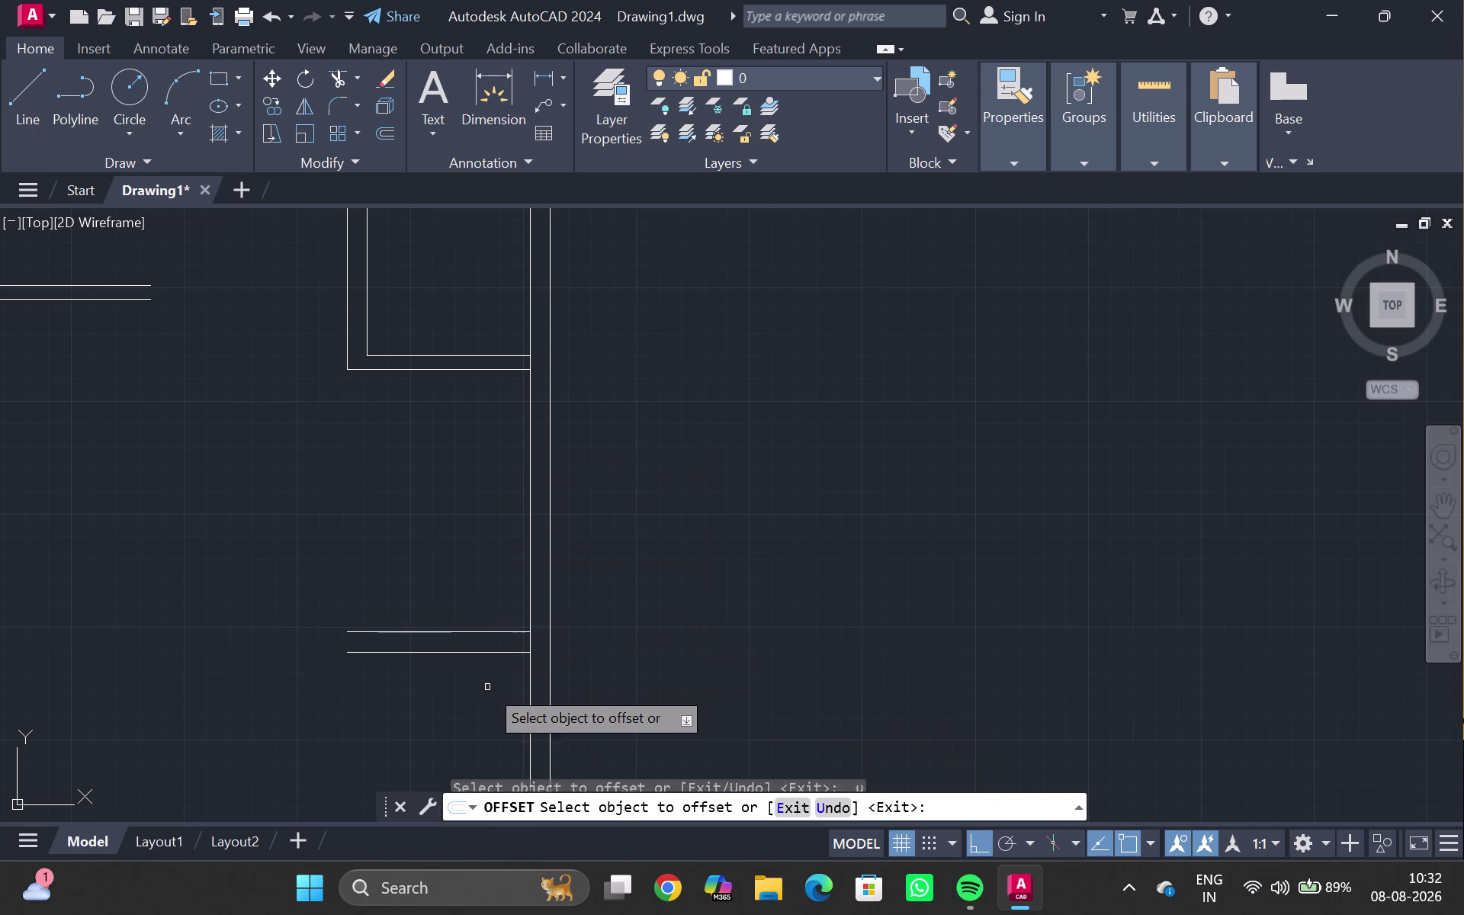
key(Escape)
text(e)
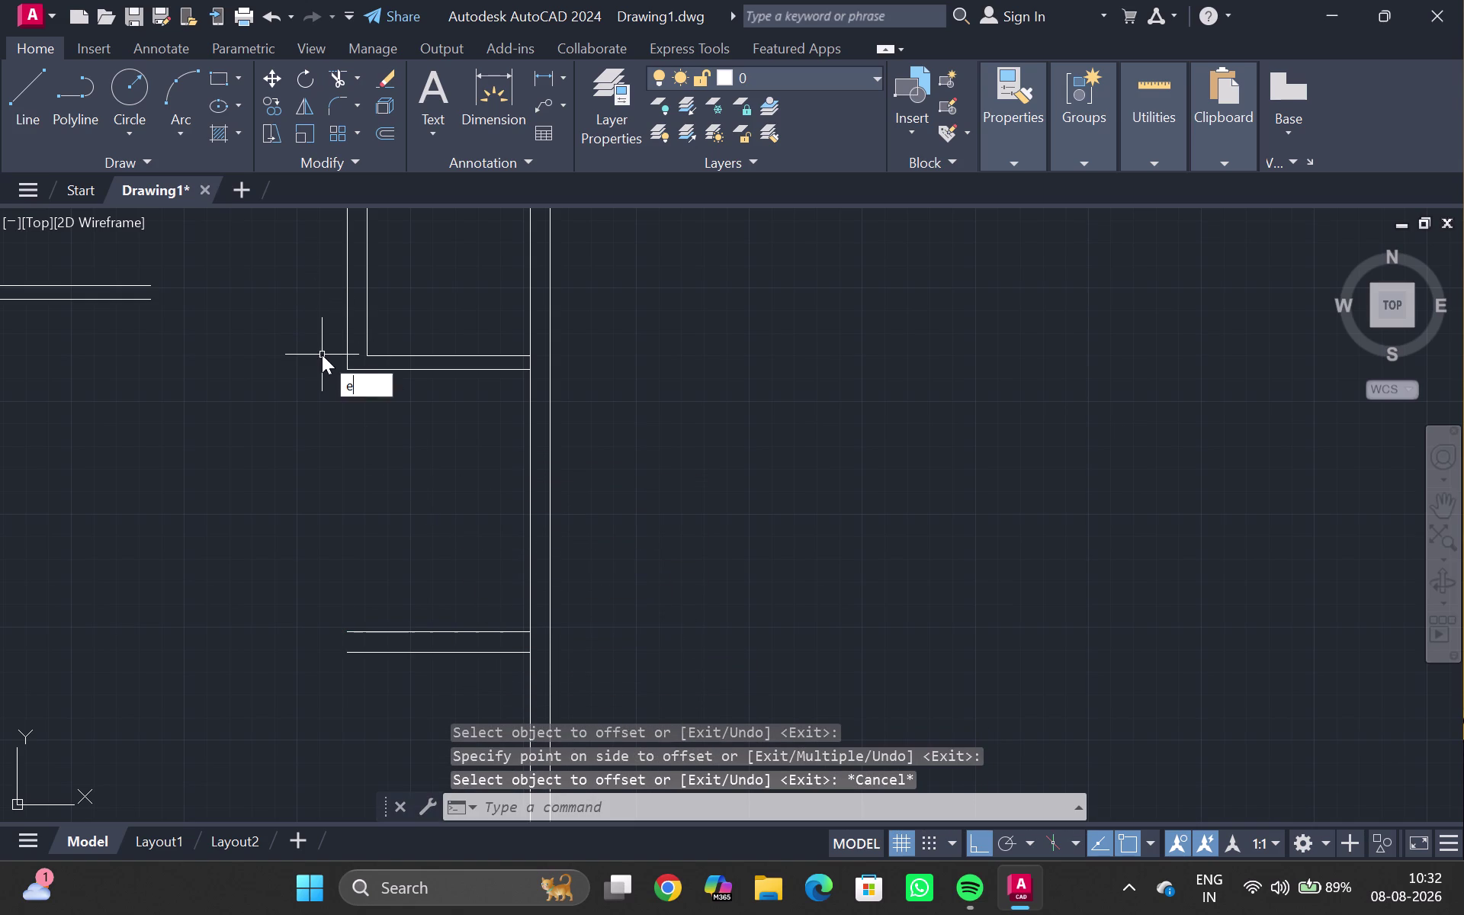
text(x)
key(Return)
click(345, 347)
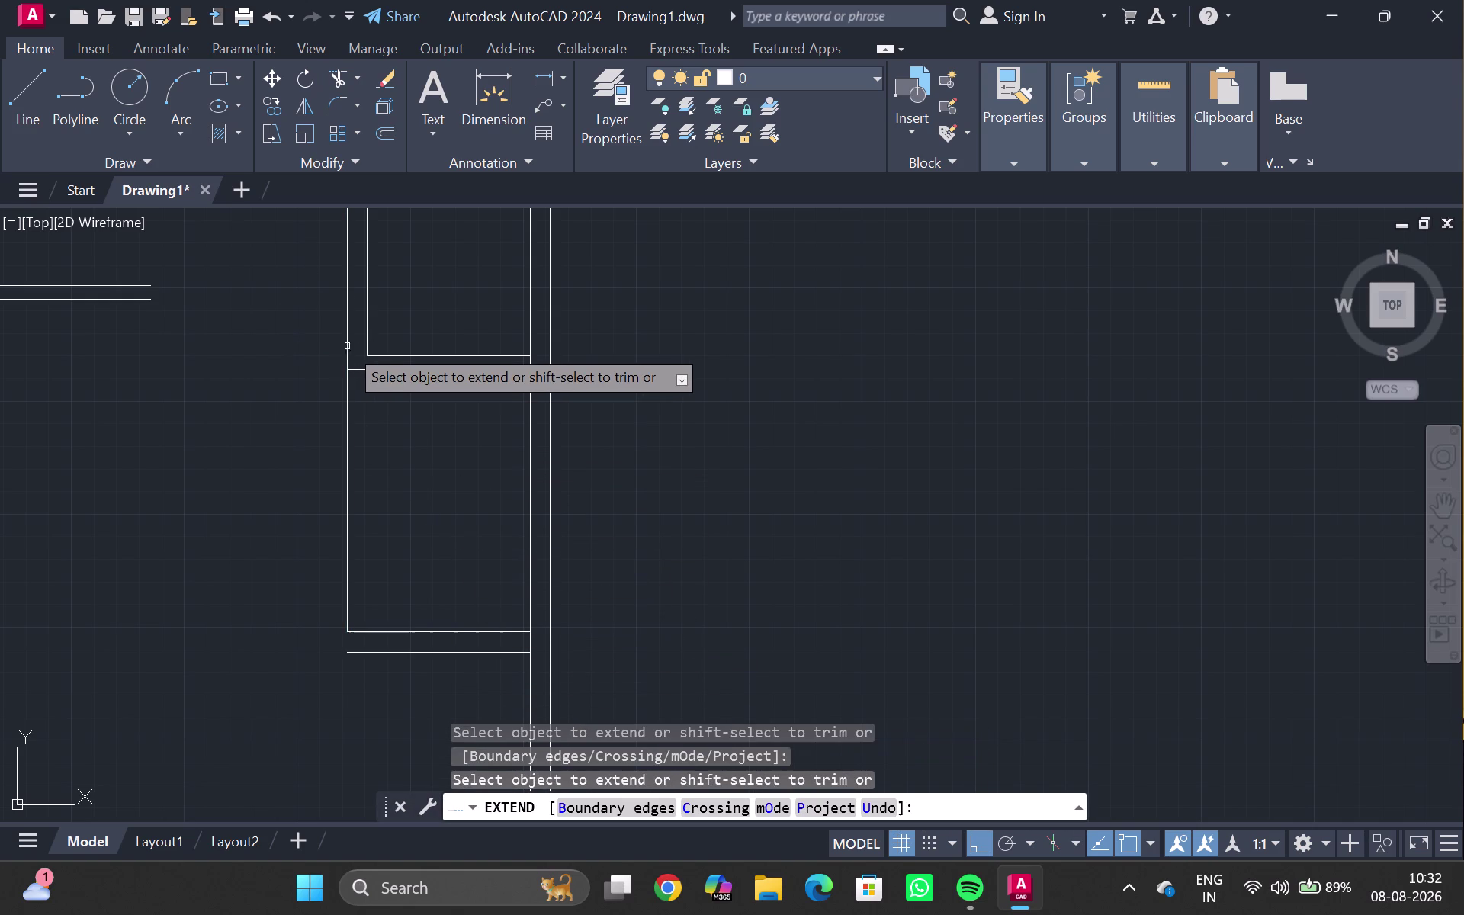
key(Escape)
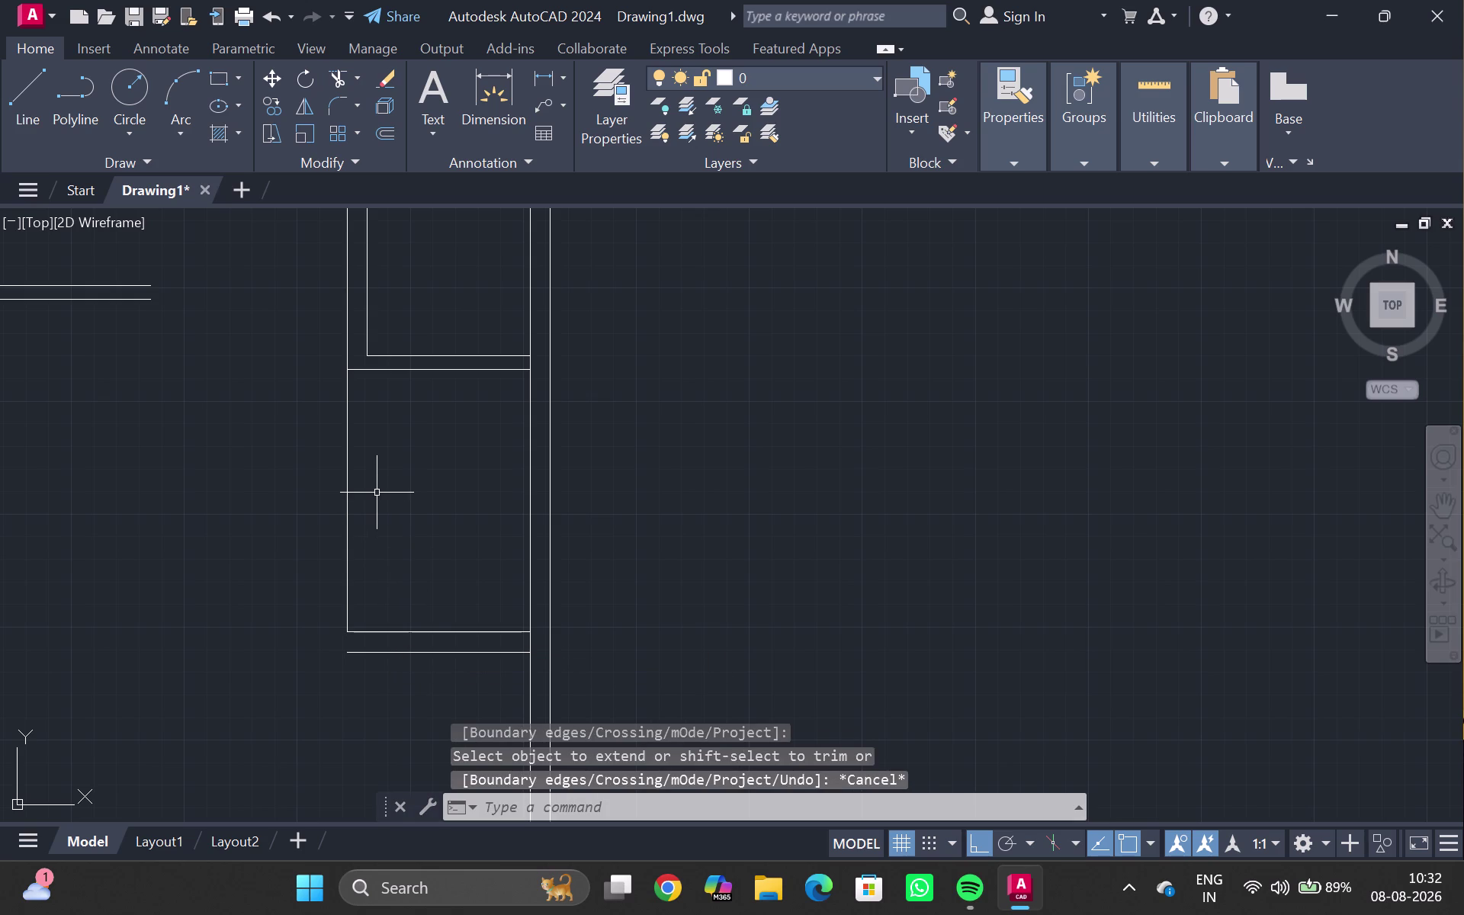
click(346, 515)
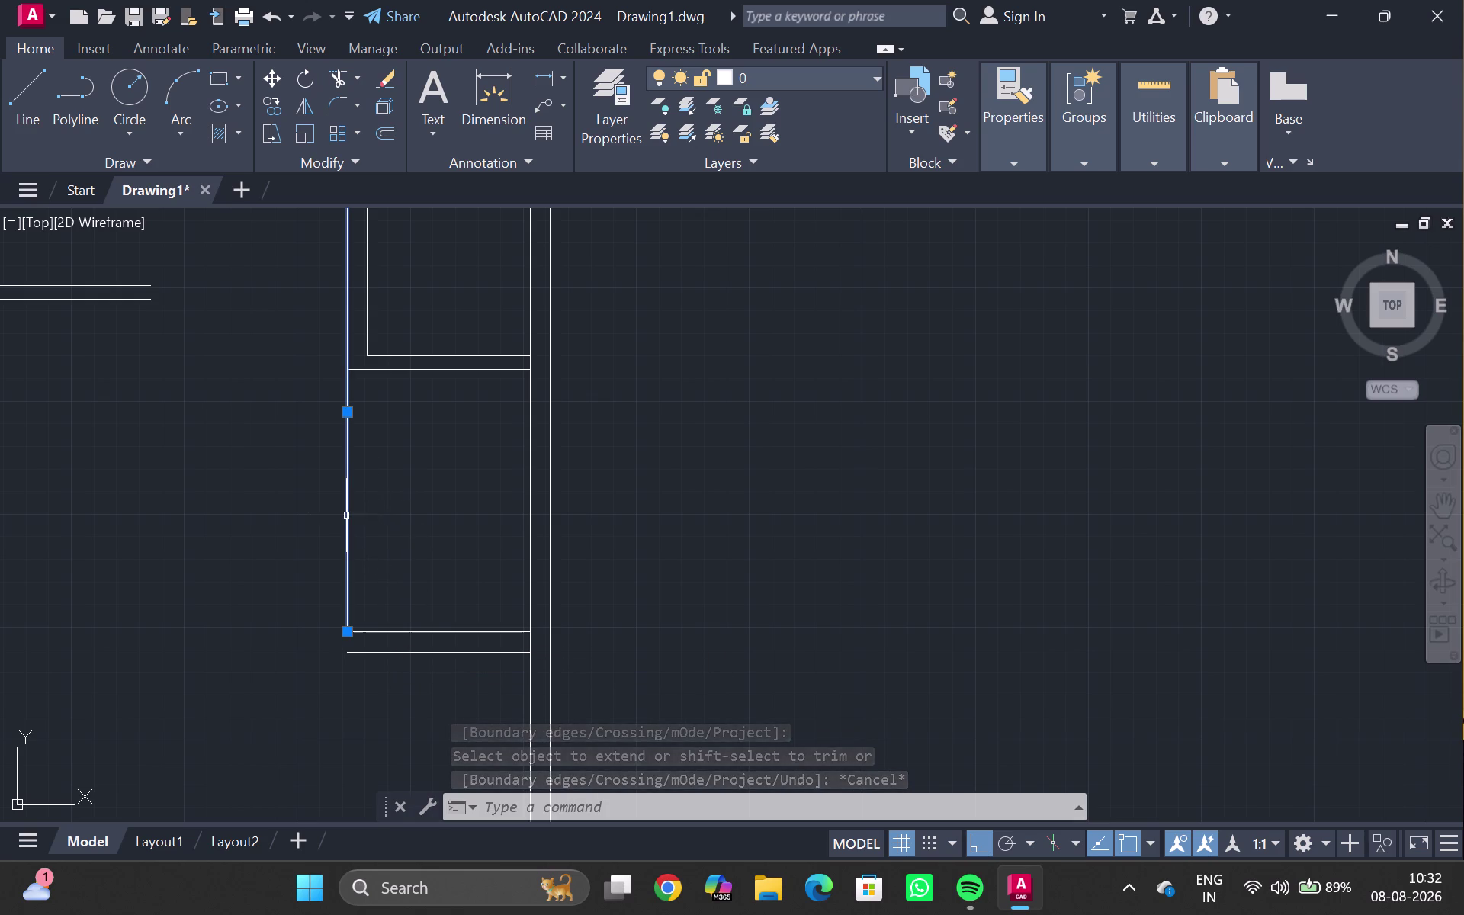
key(Delete)
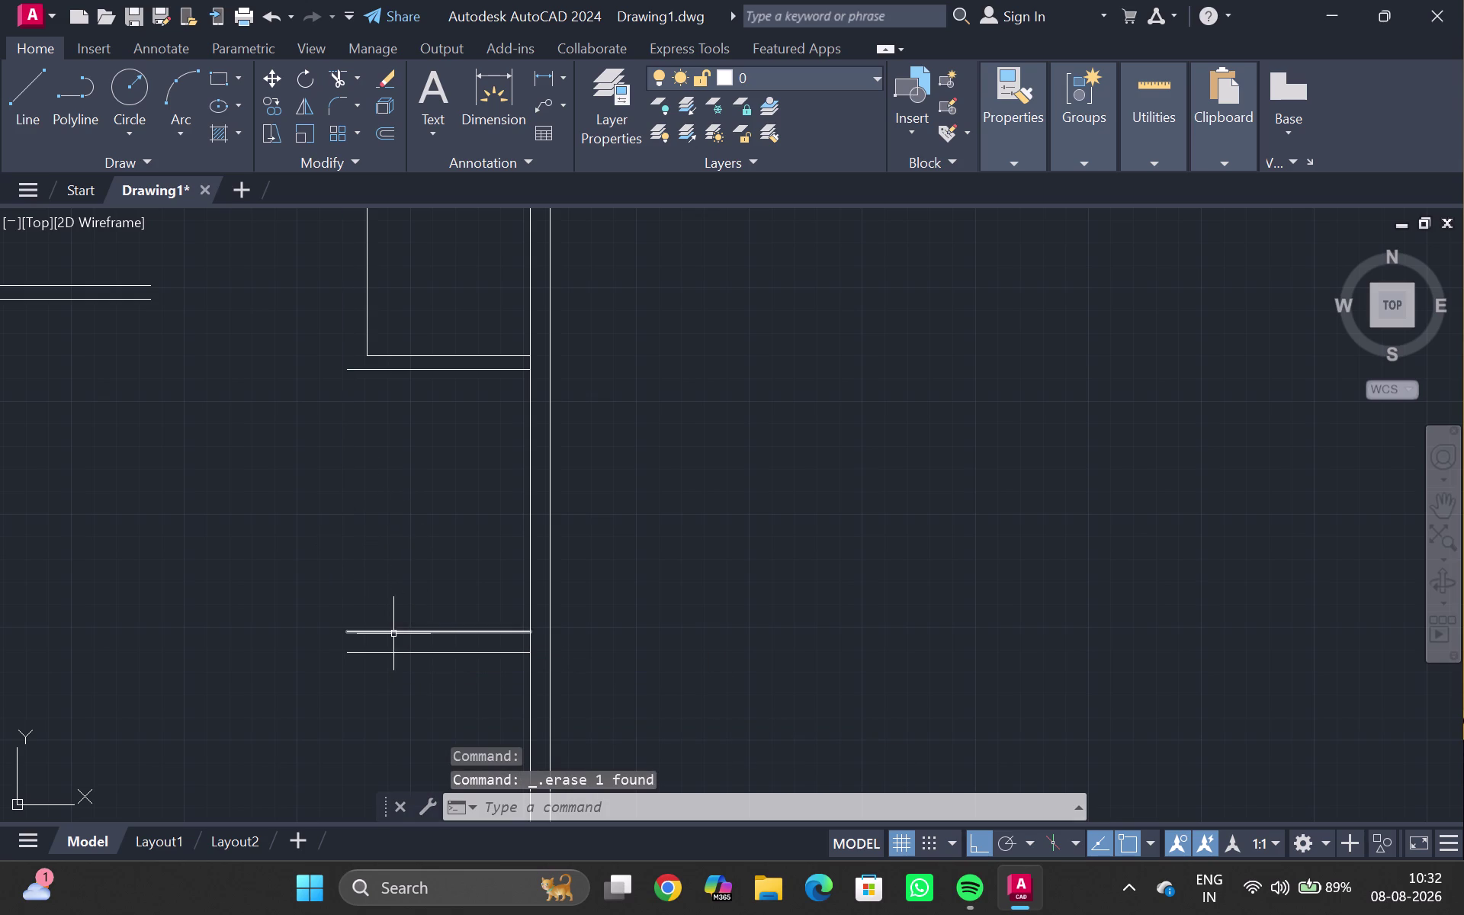
key(ctrl+z)
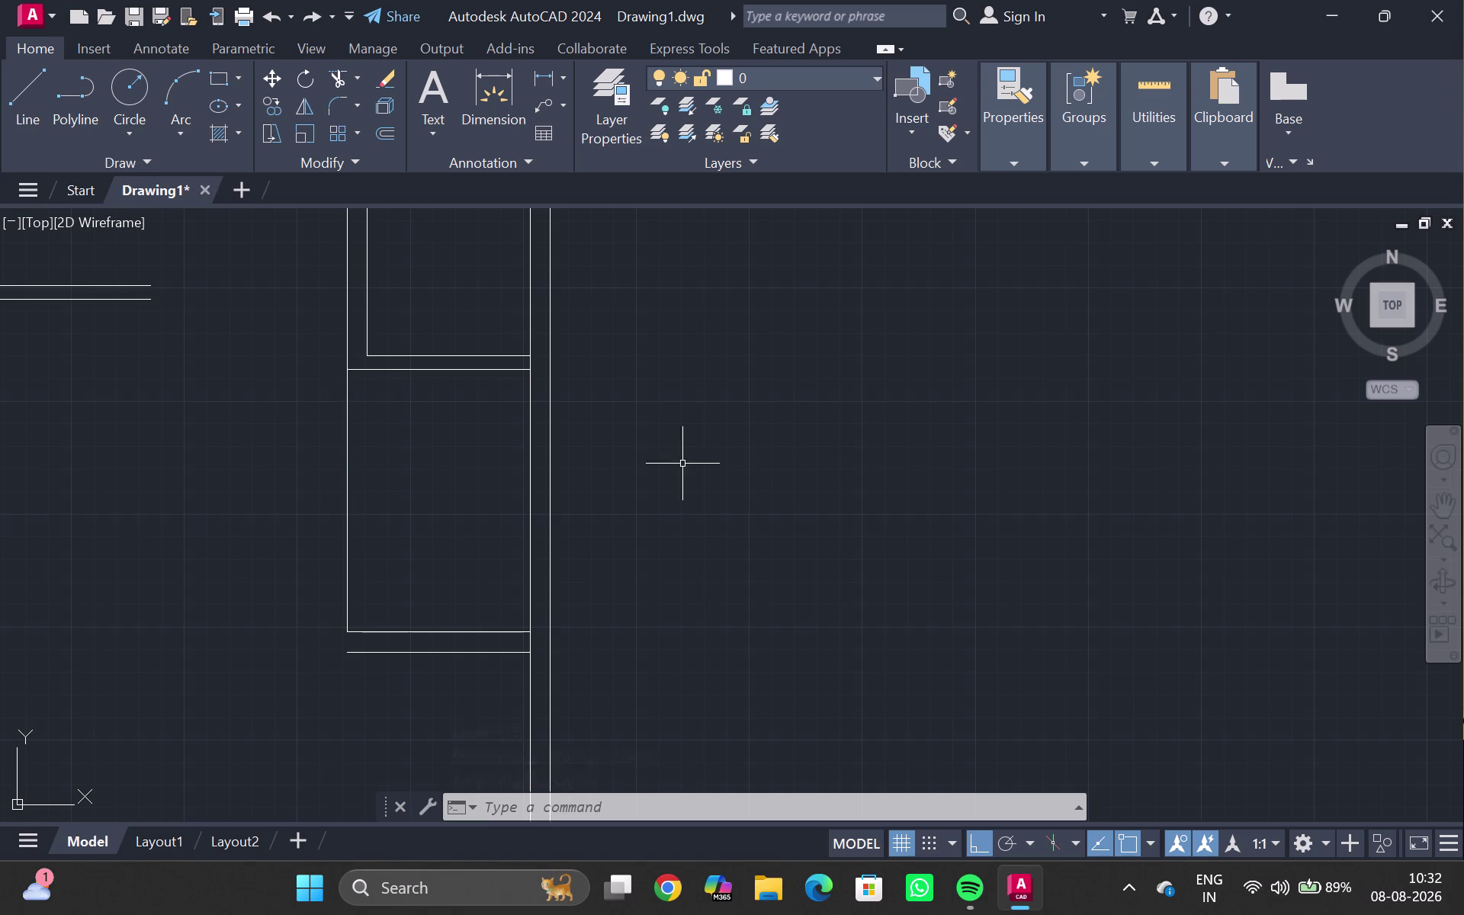
scroll(down, 3)
scroll(up, 3)
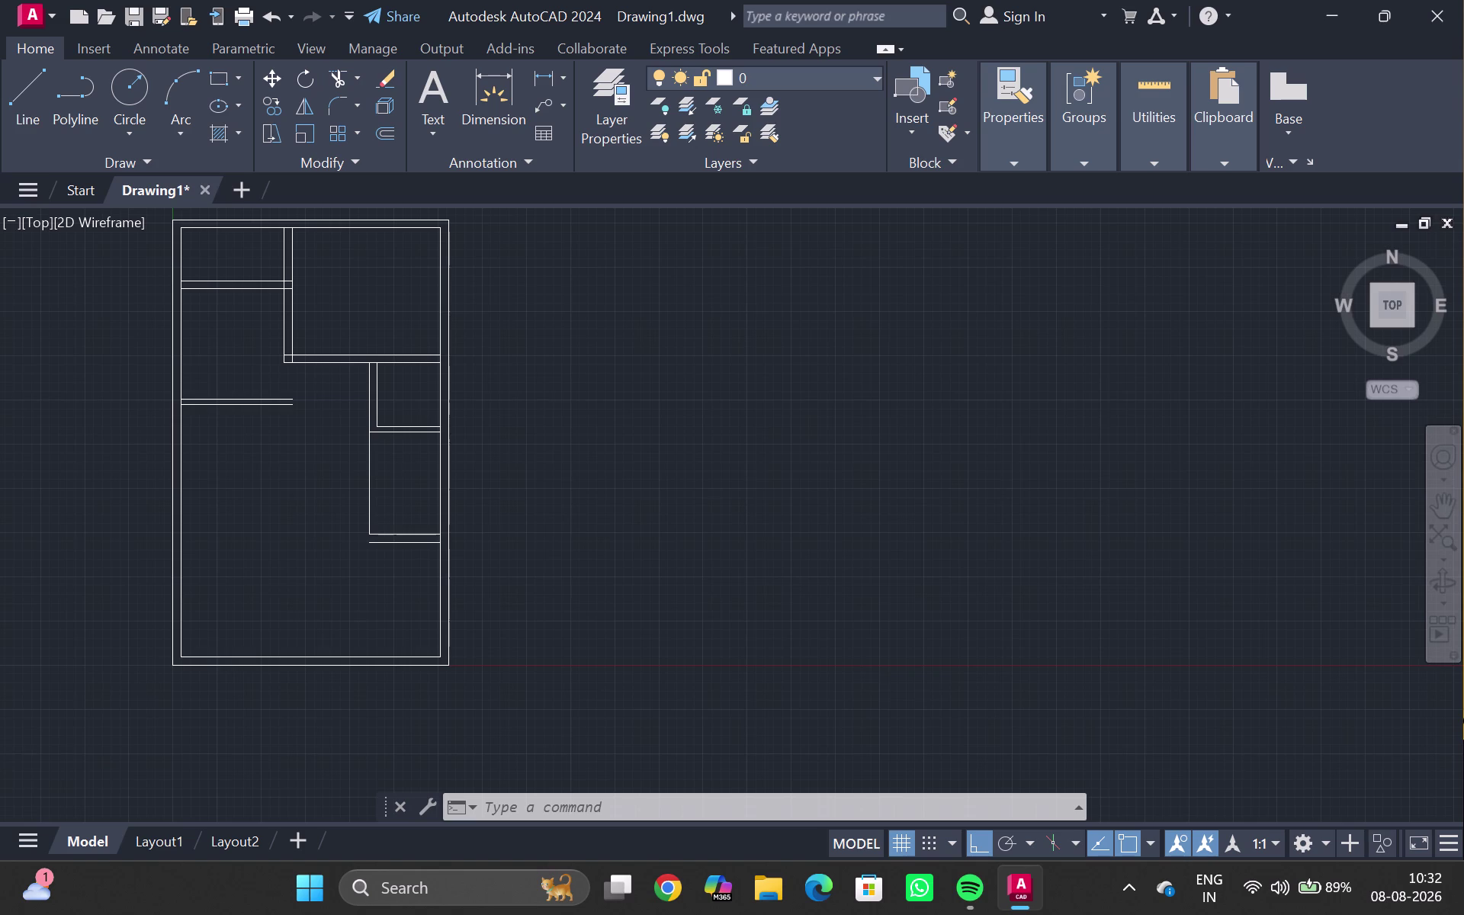
scroll(up, 3)
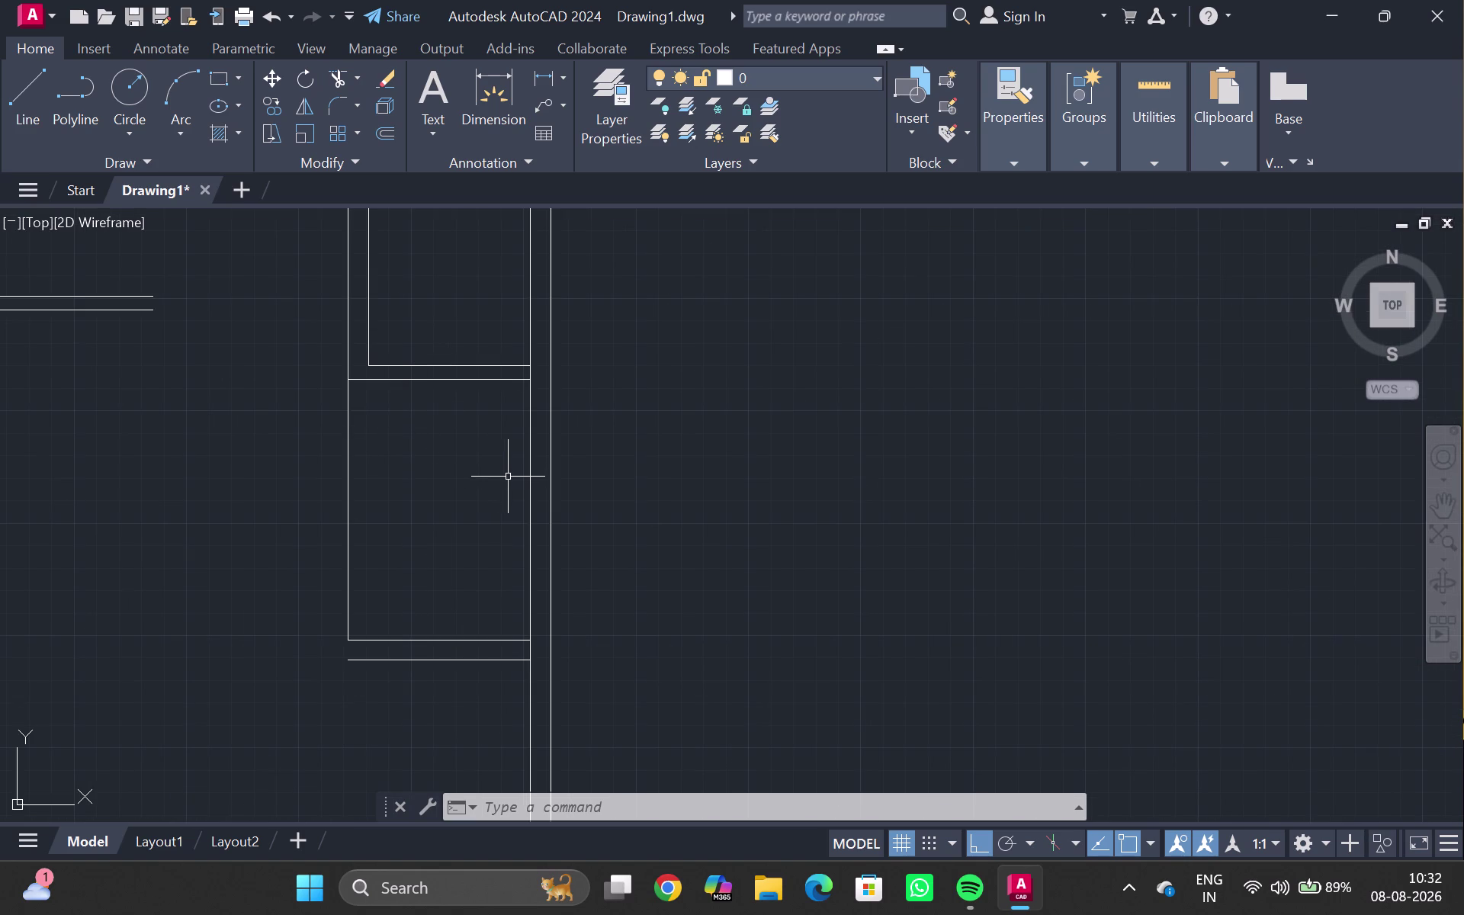
click(527, 480)
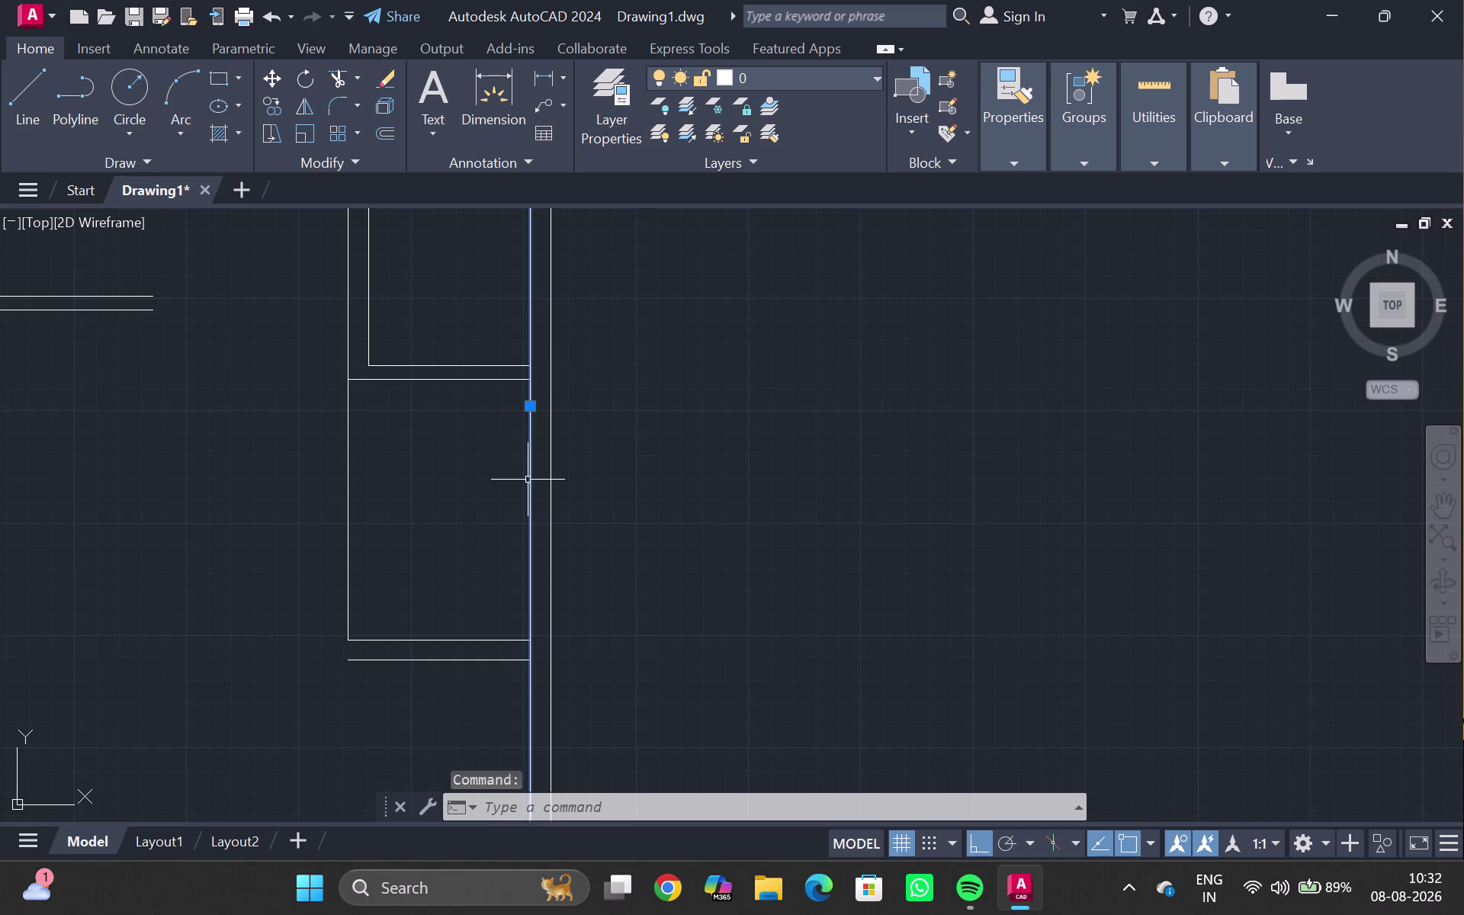
Offset the left wall line 6' inward to make it a double wall.
key(o)
key(Return)
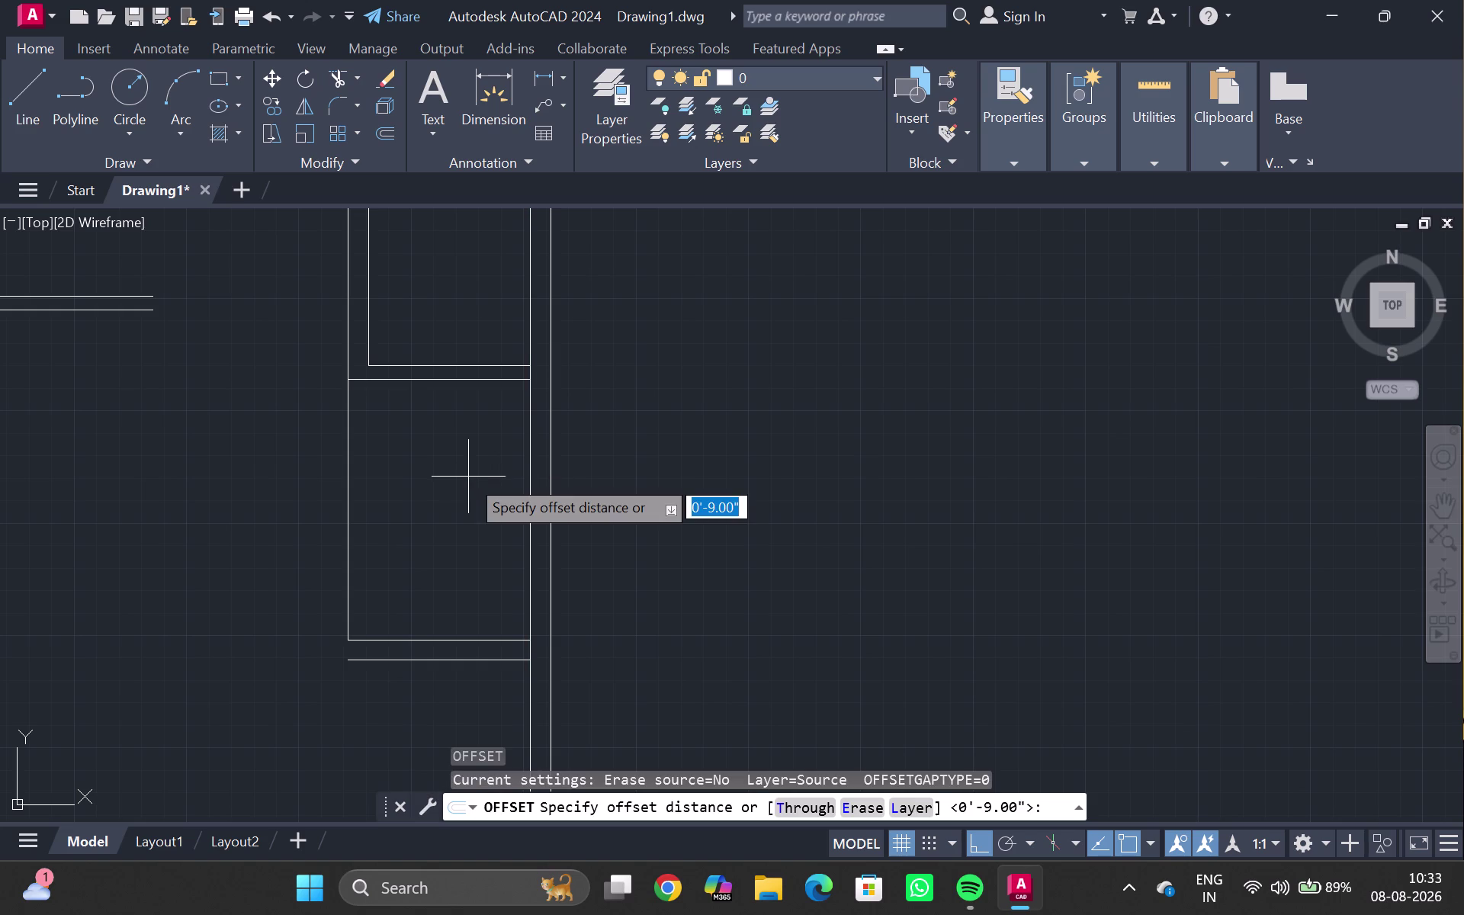
key(6)
key(shift+quotedbl)
key(BackSpace)
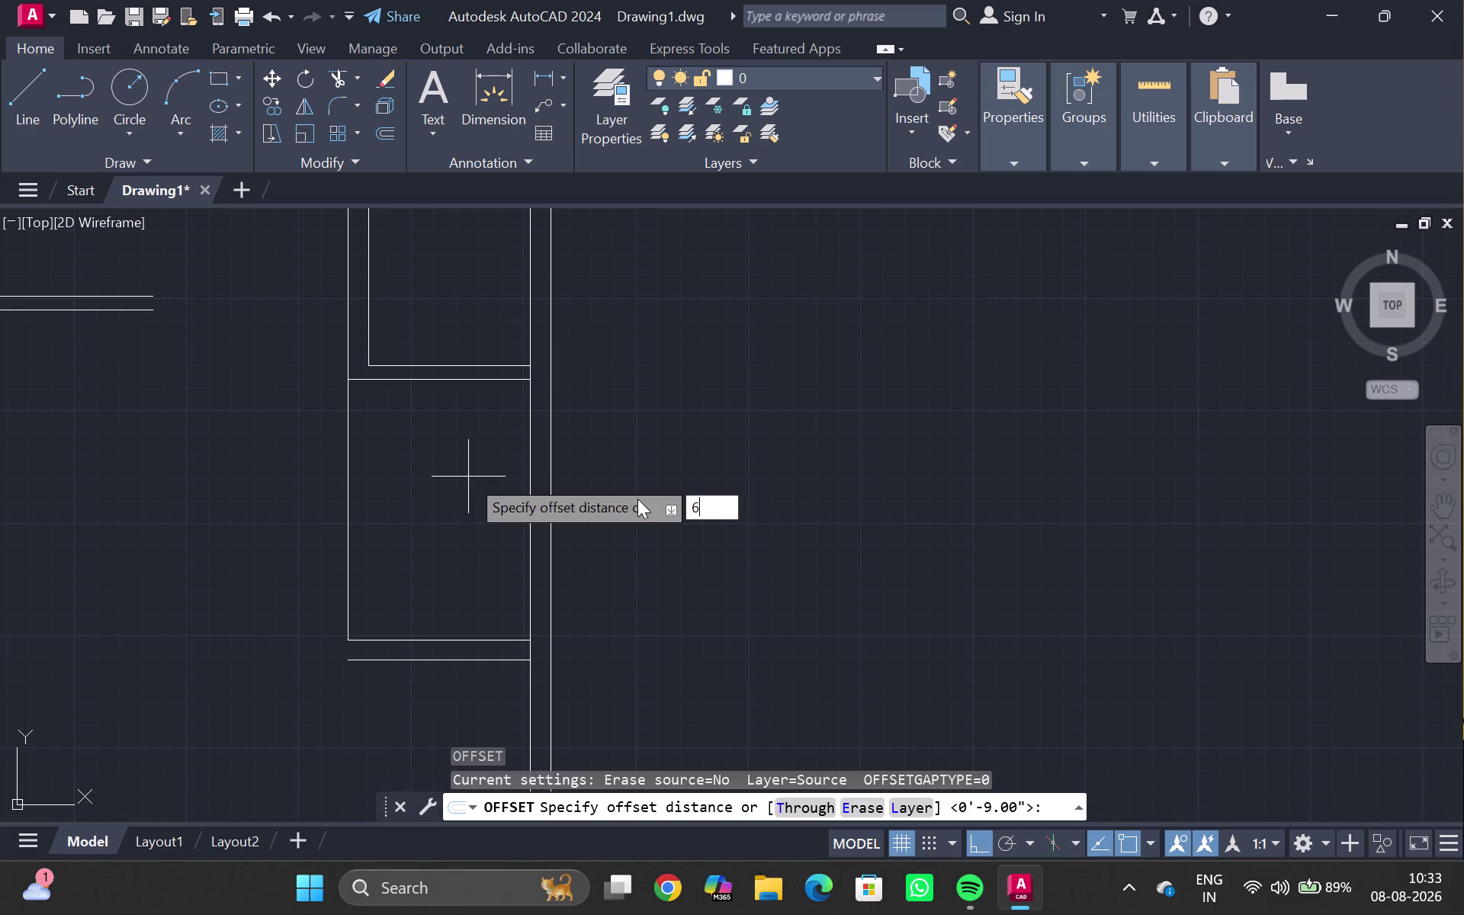
key(apostrophe)
key(Return)
click(468, 477)
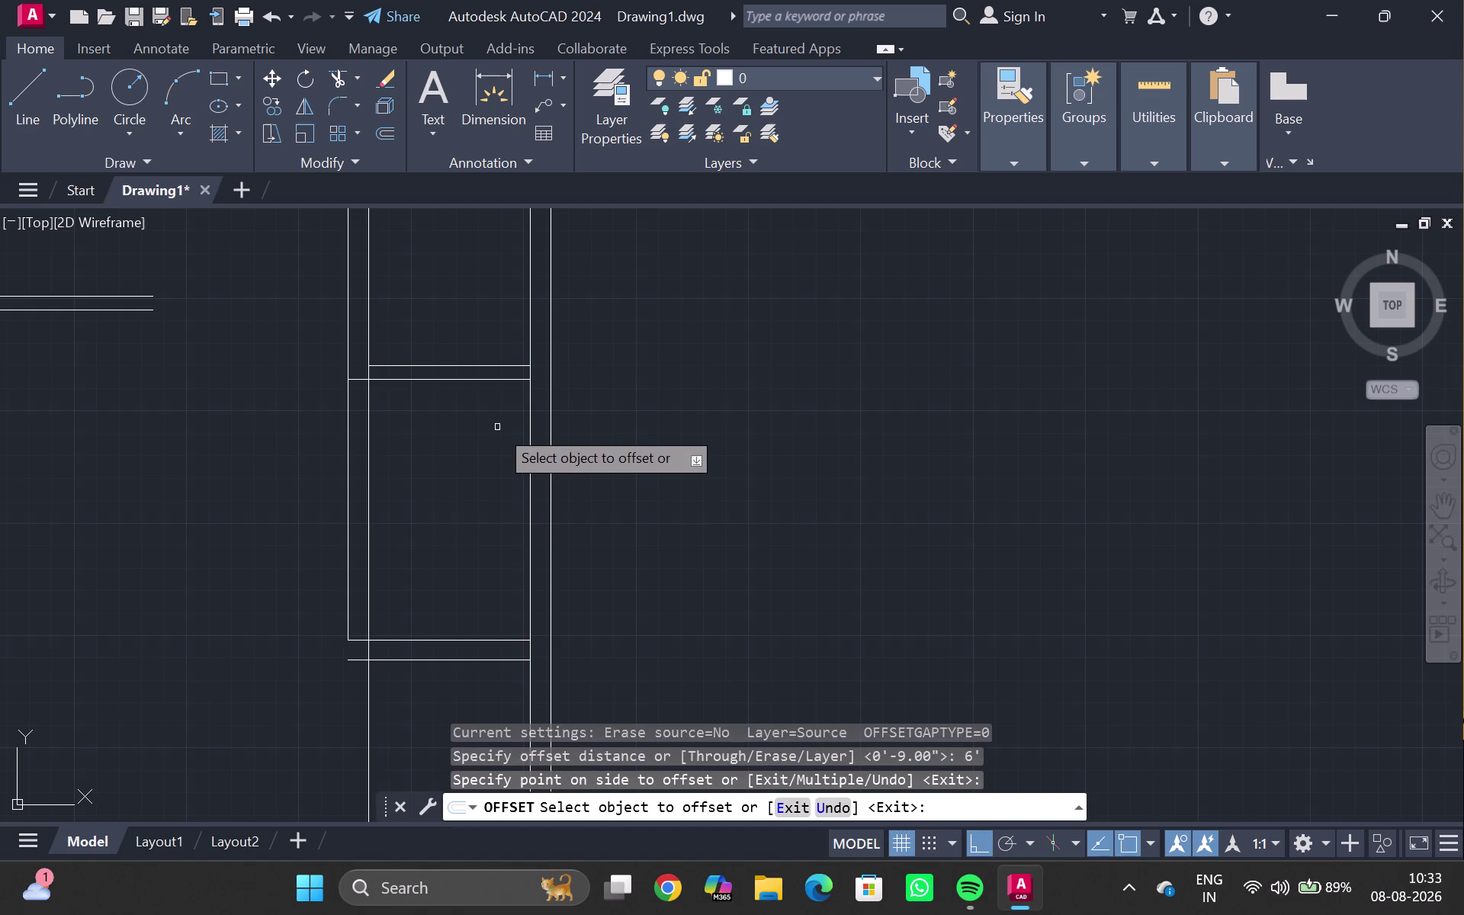
key(Escape)
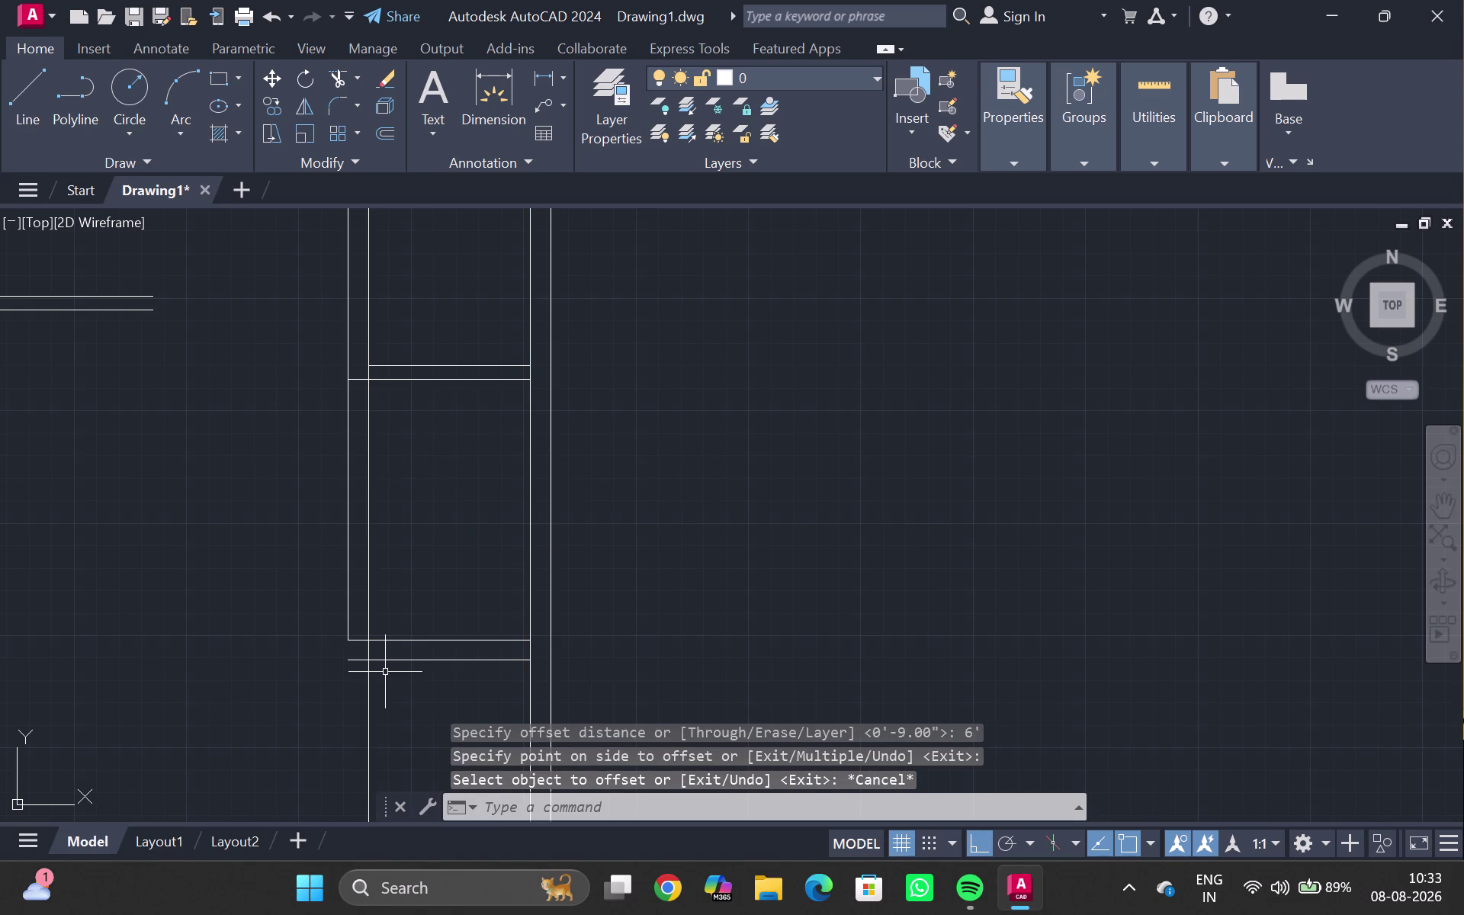
Start TRIM with a fence across the excess line ends below the room.
text(tr)
key(Return)
click(385, 693)
Trim the new line's overhanging ends at the lower wall junctions.
drag(386, 695, 253, 704)
drag(253, 704, 250, 704)
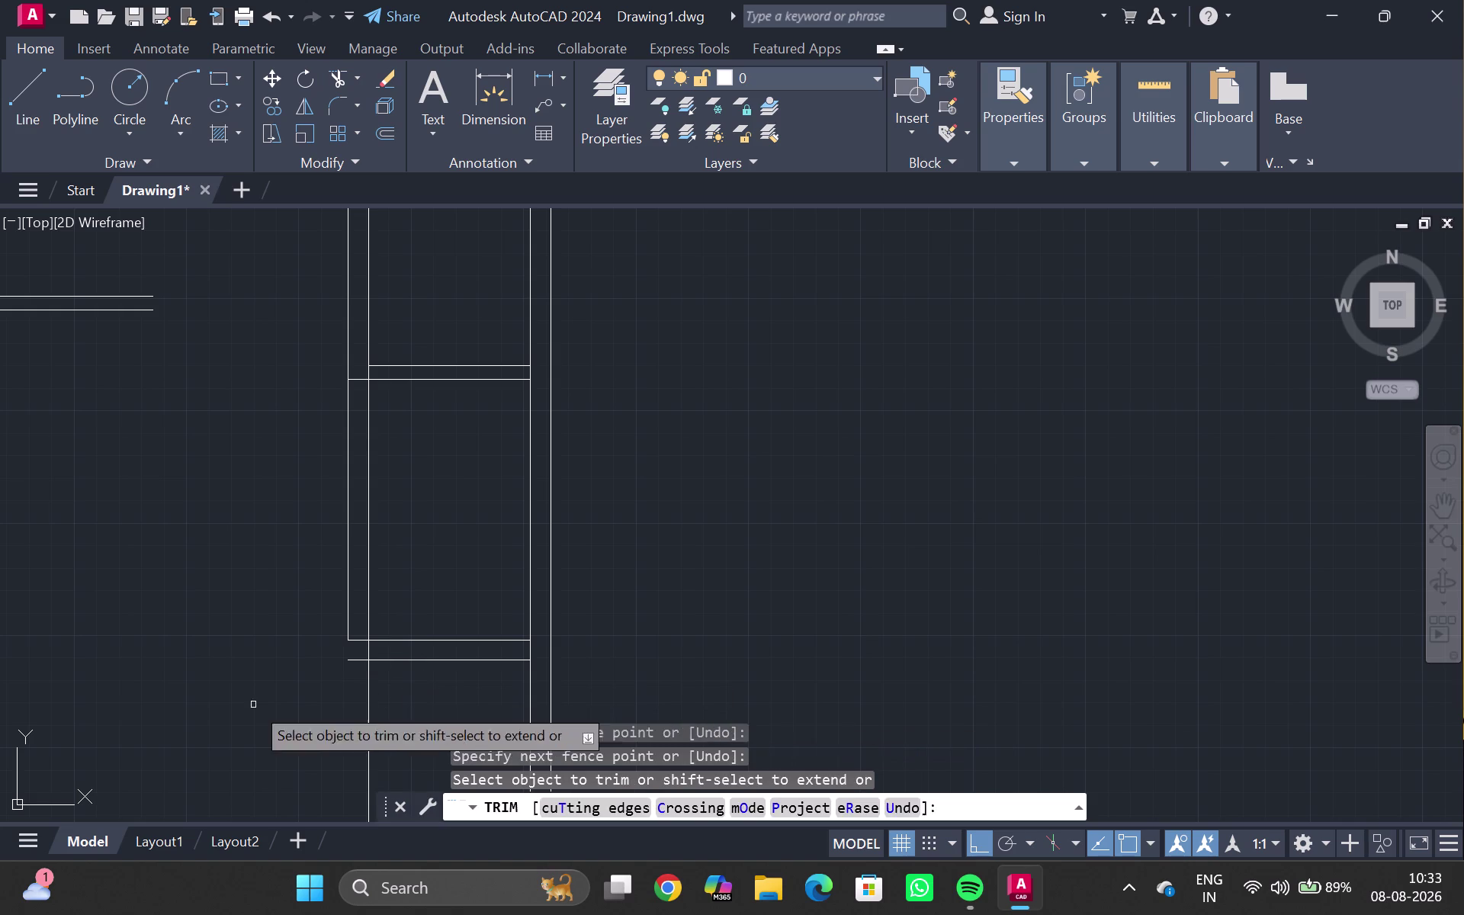
drag(250, 705, 240, 697)
click(235, 695)
drag(286, 723, 426, 720)
double_click(426, 720)
drag(403, 715, 330, 727)
click(331, 726)
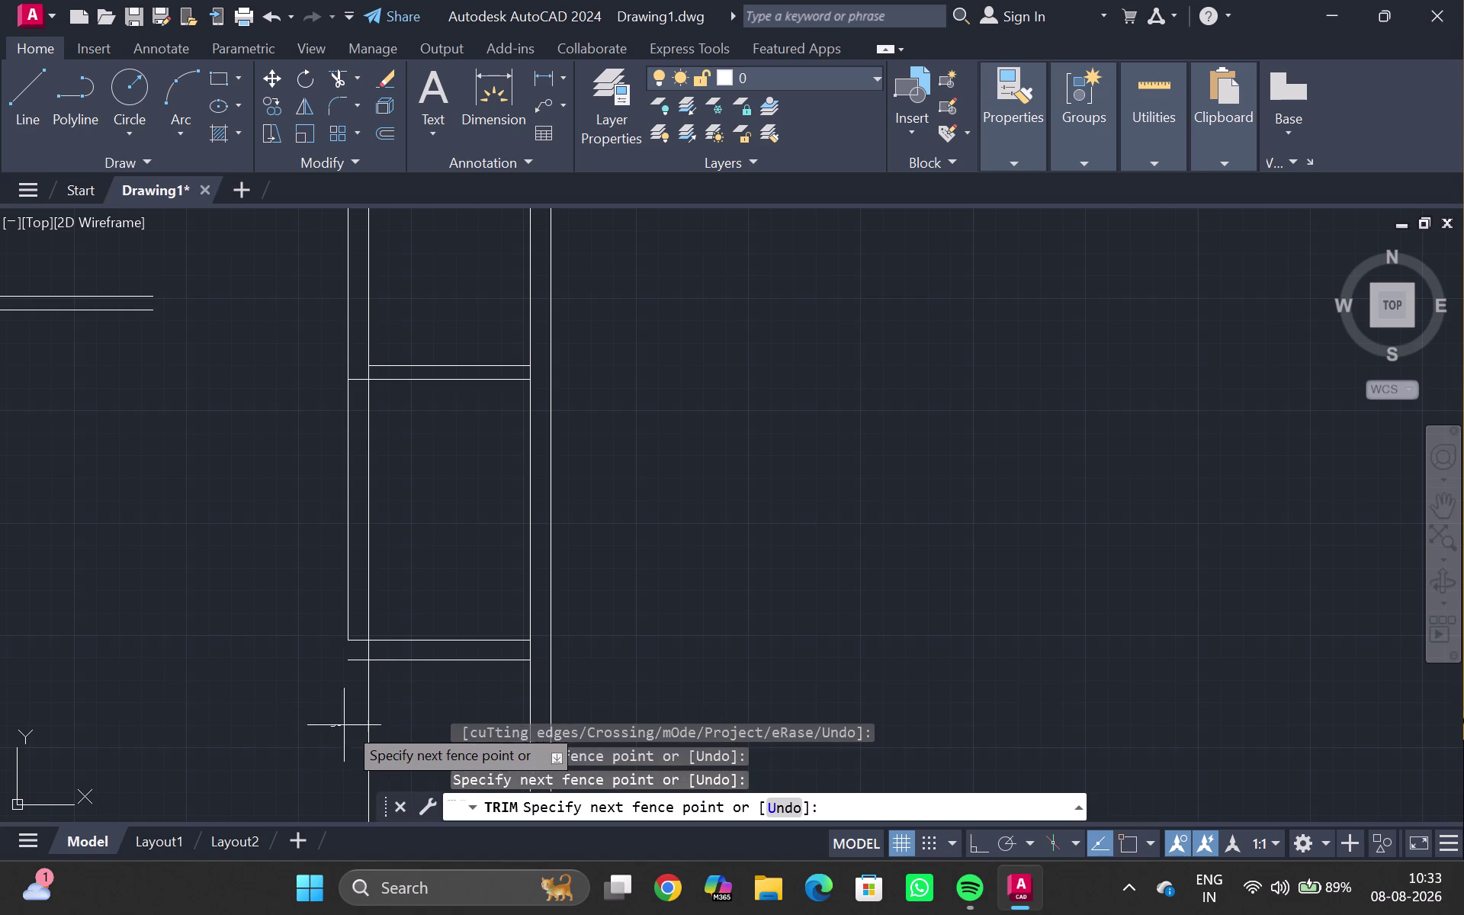
scroll(down, 3)
key(Escape)
Trim the wall line end inside the top-left room.
middle_drag(329, 359, 280, 634)
scroll(up, 3)
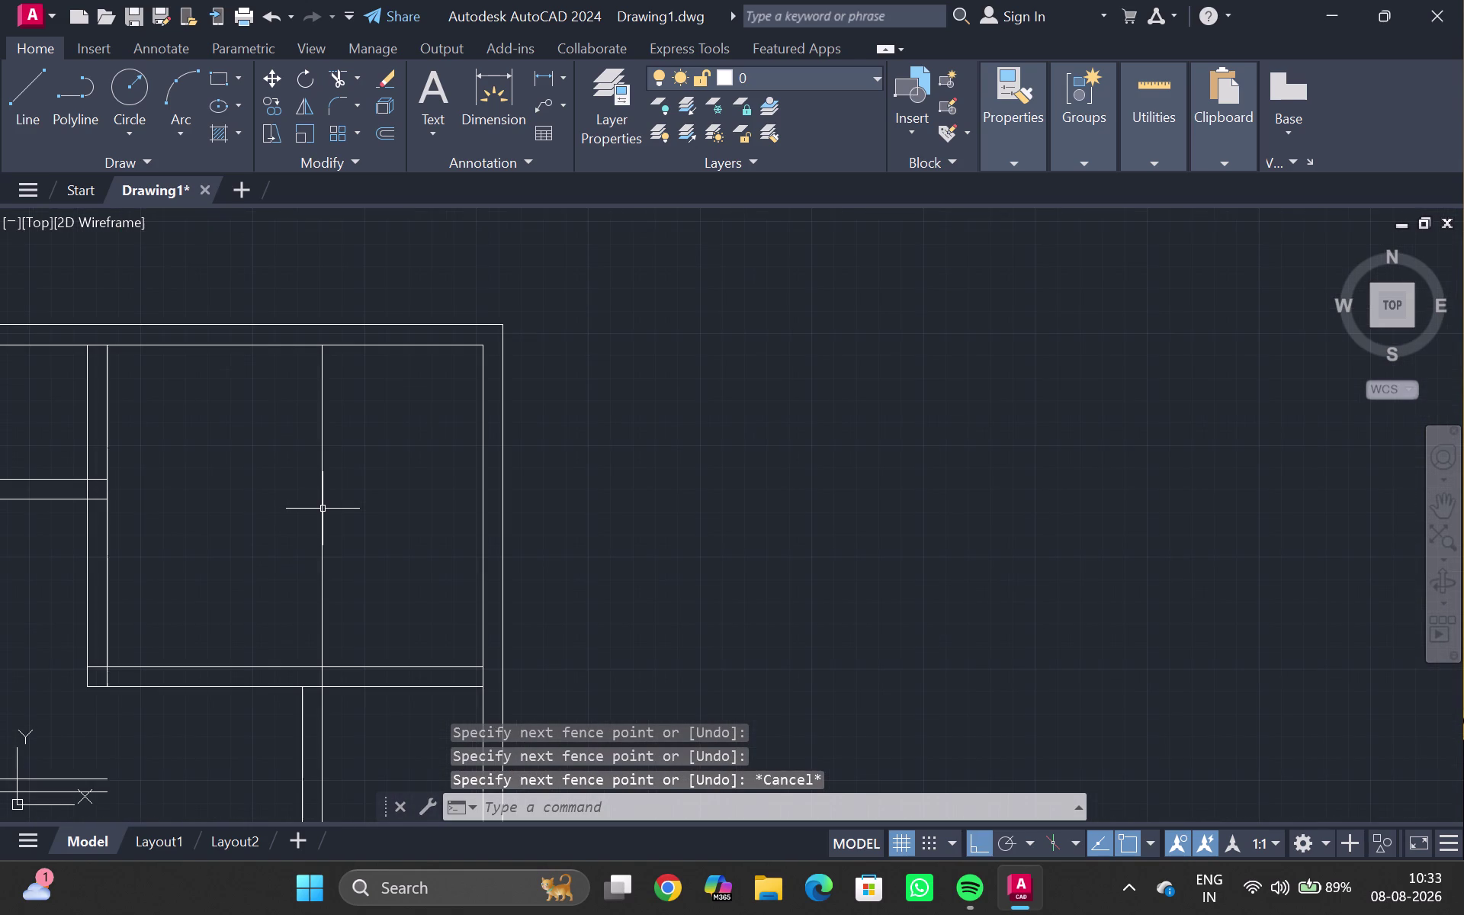
middle_drag(322, 509, 309, 527)
text(tr)
key(Return)
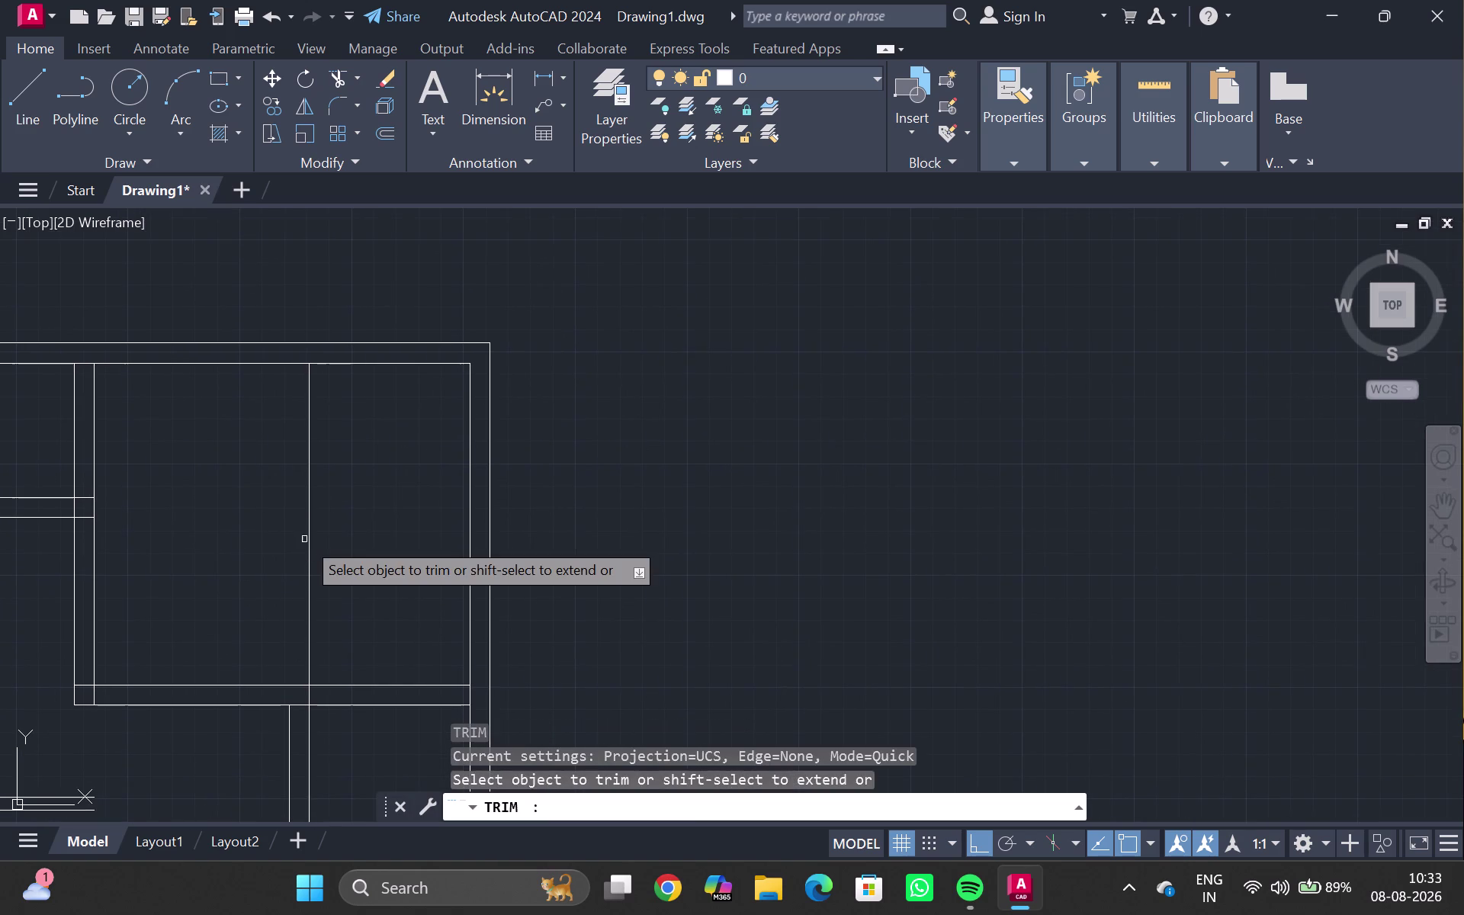
click(304, 539)
drag(304, 539, 347, 570)
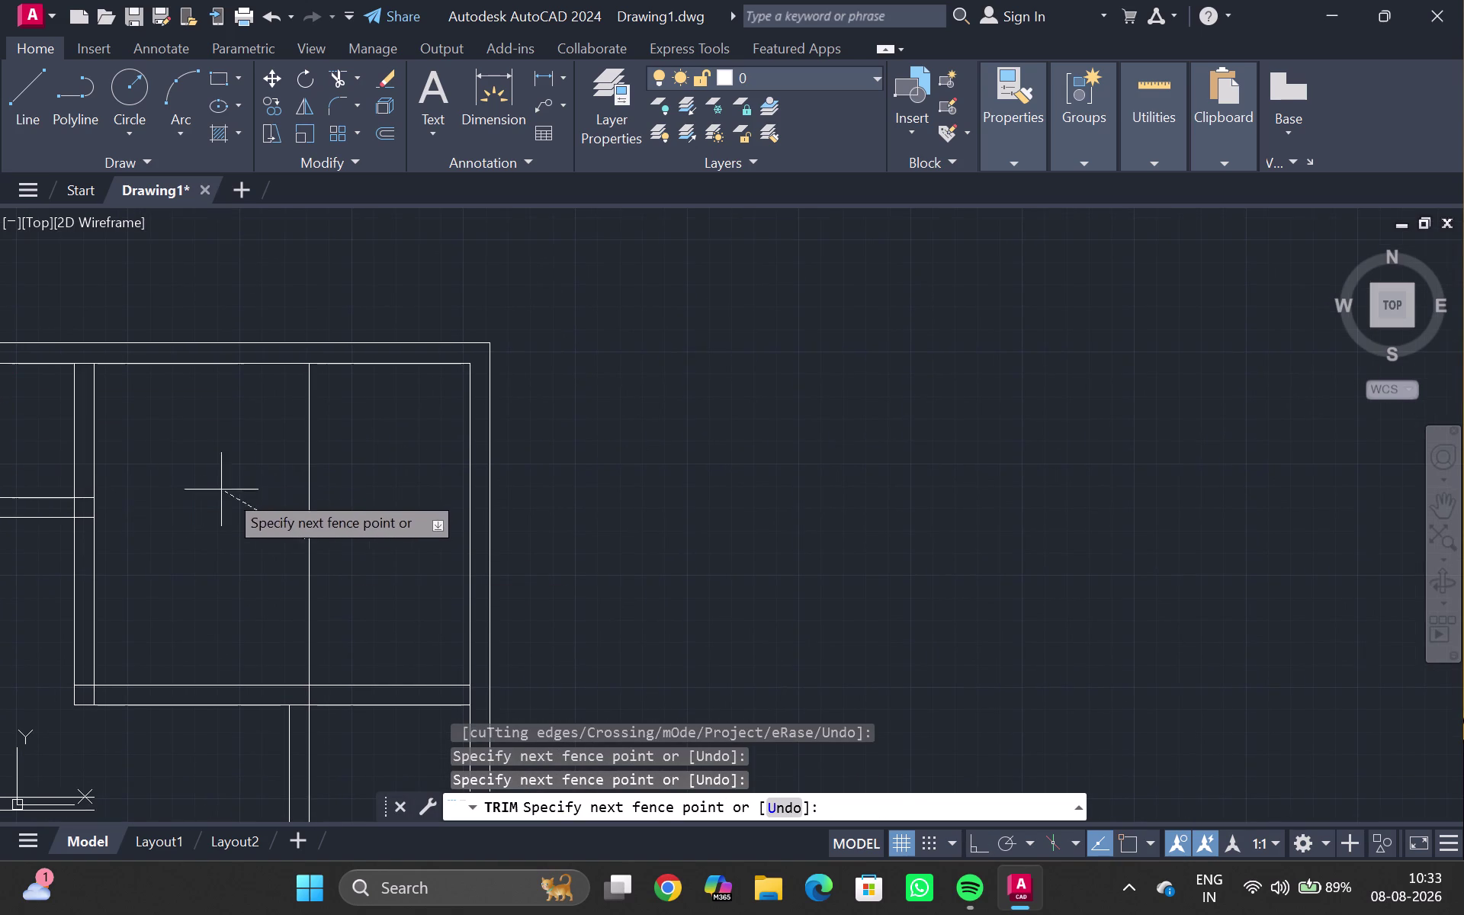
double_click(367, 508)
key(Escape)
scroll(up, 3)
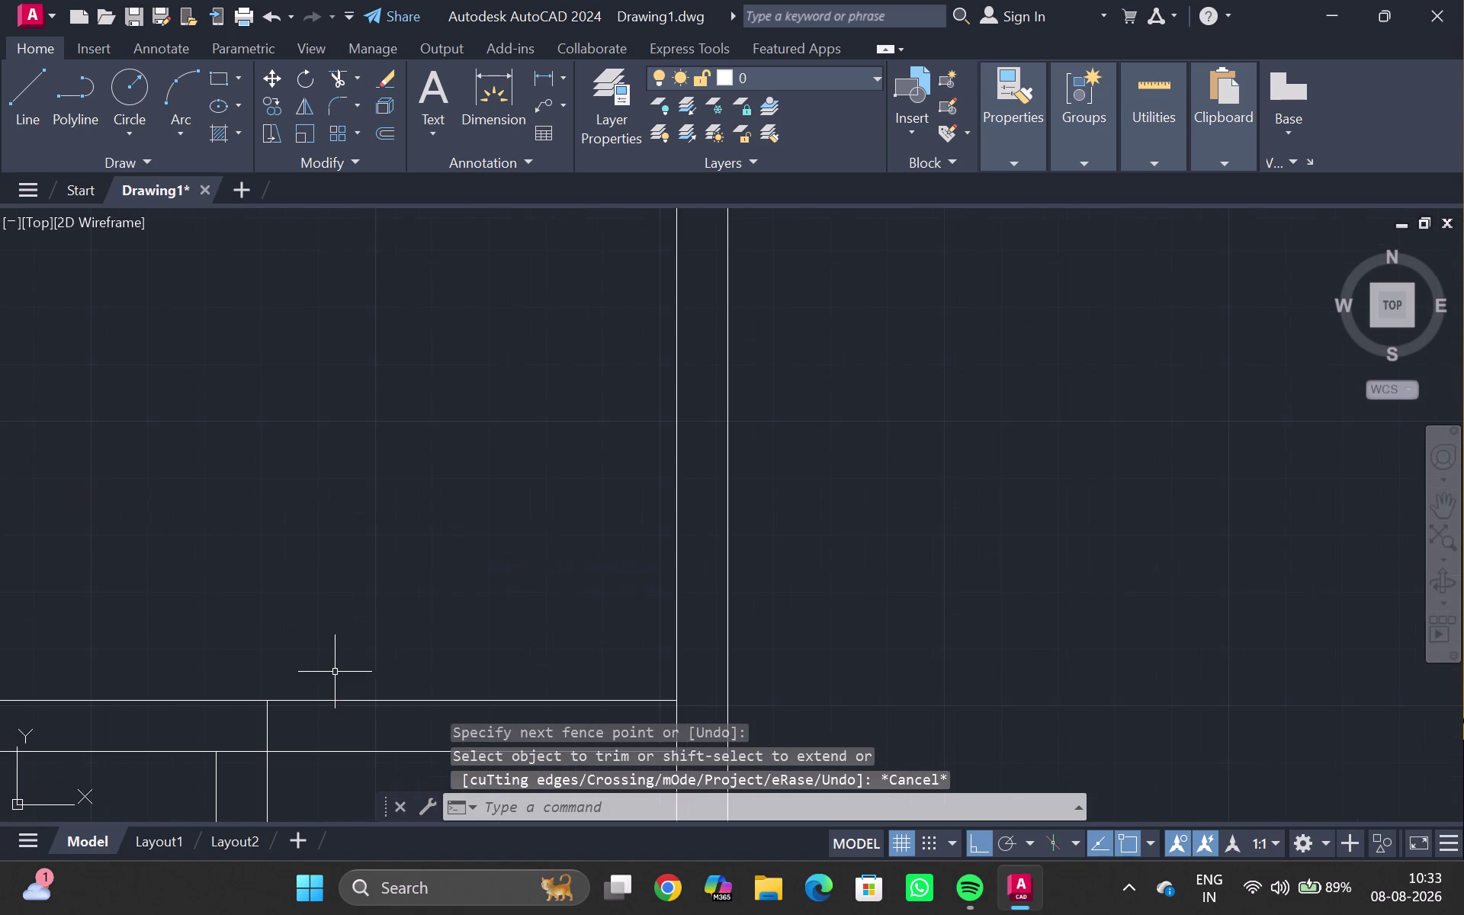
key(Return)
Trim the remaining line ends at the lower room junction.
drag(253, 729, 322, 736)
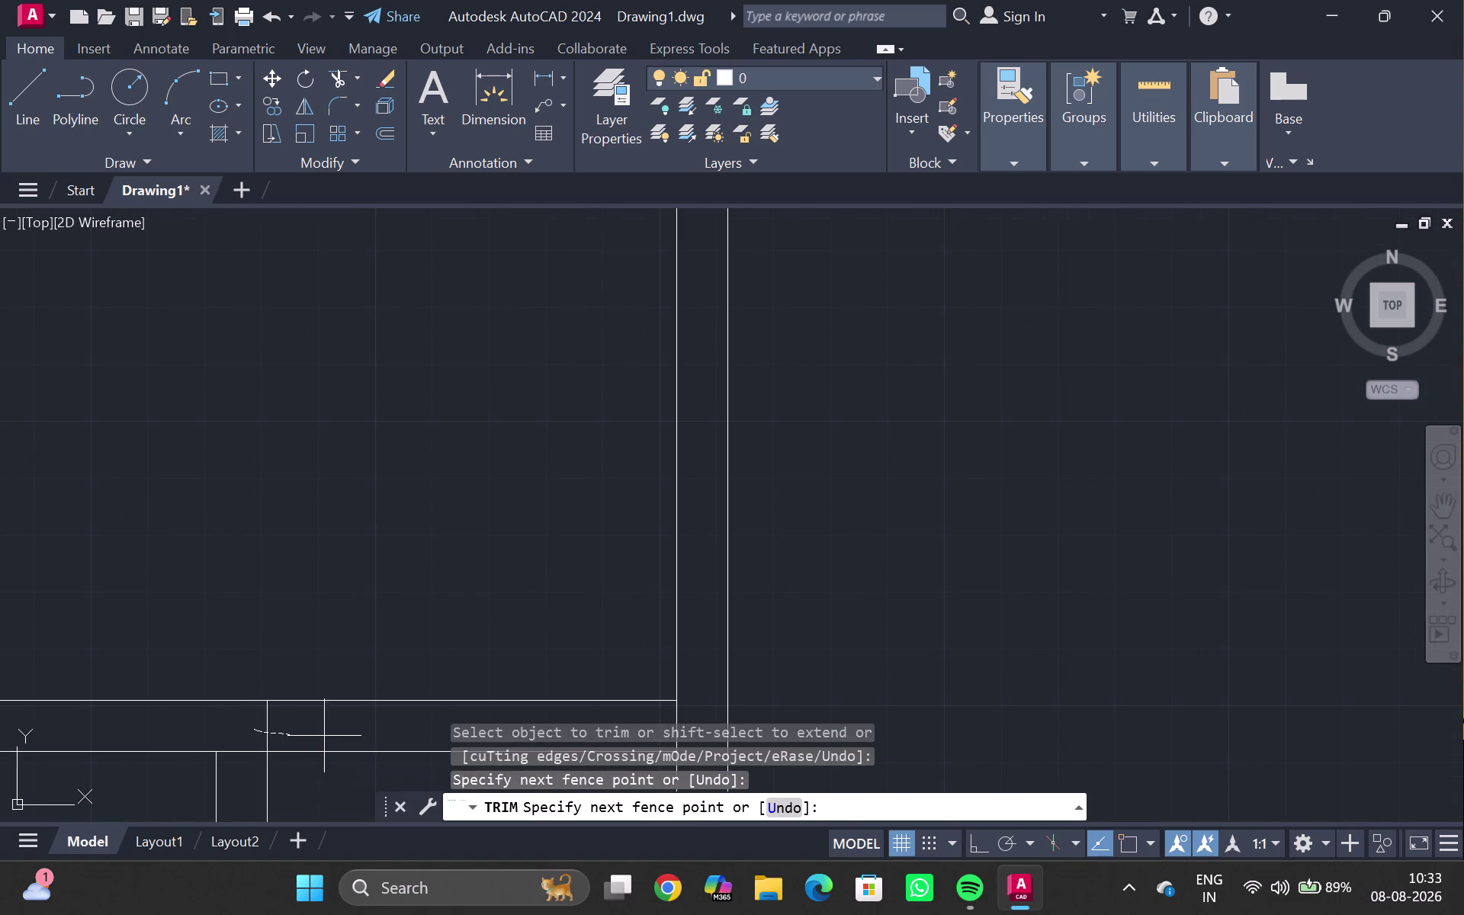
drag(322, 735, 324, 736)
click(325, 736)
scroll(down, 3)
middle_drag(322, 729, 360, 429)
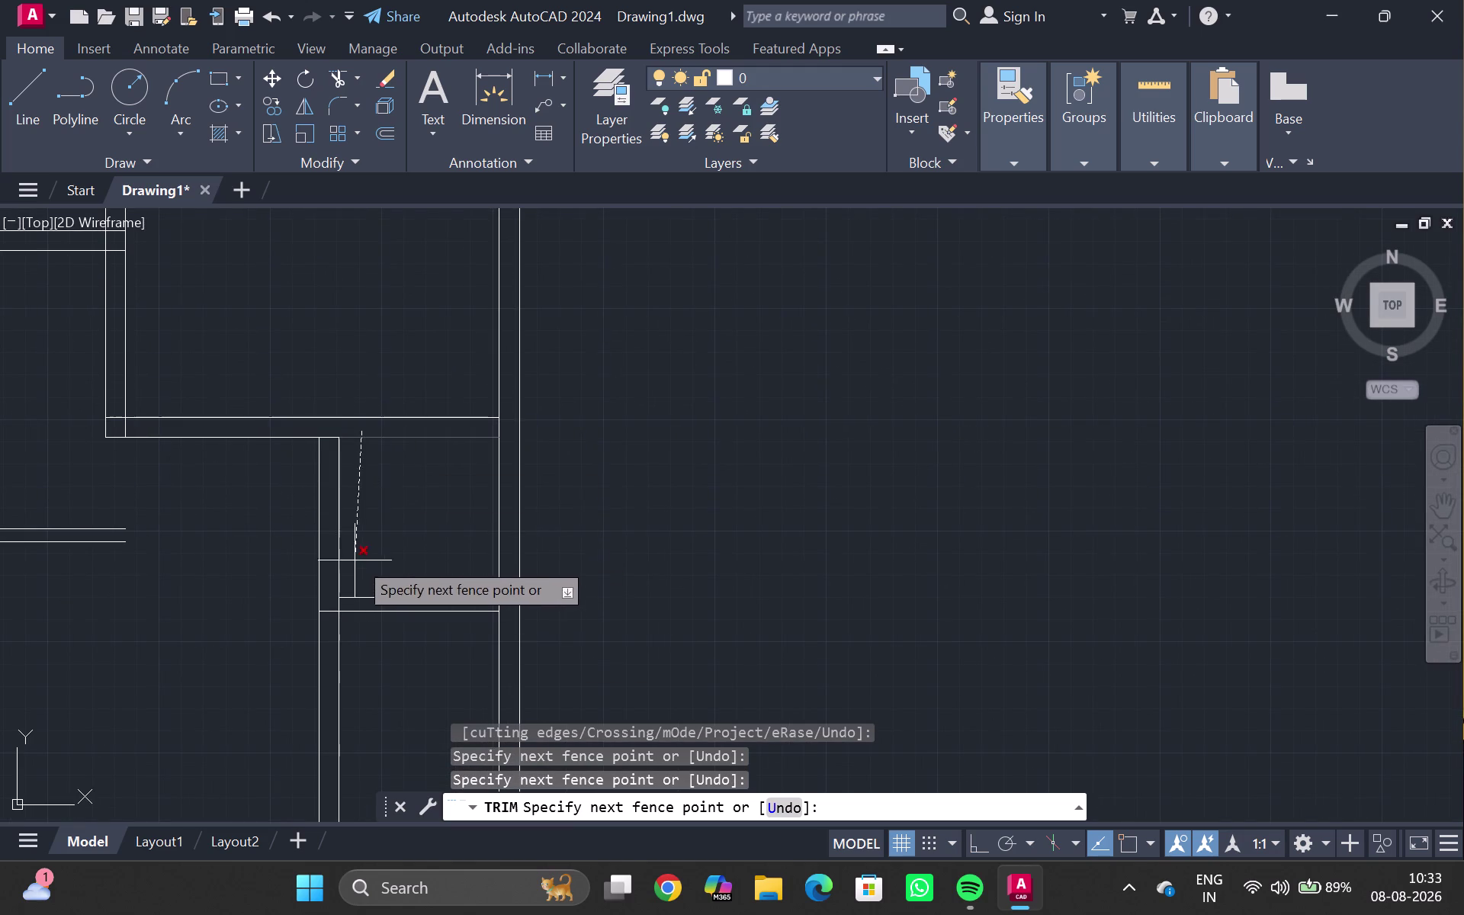
key(Escape)
text(ex)
key(Return)
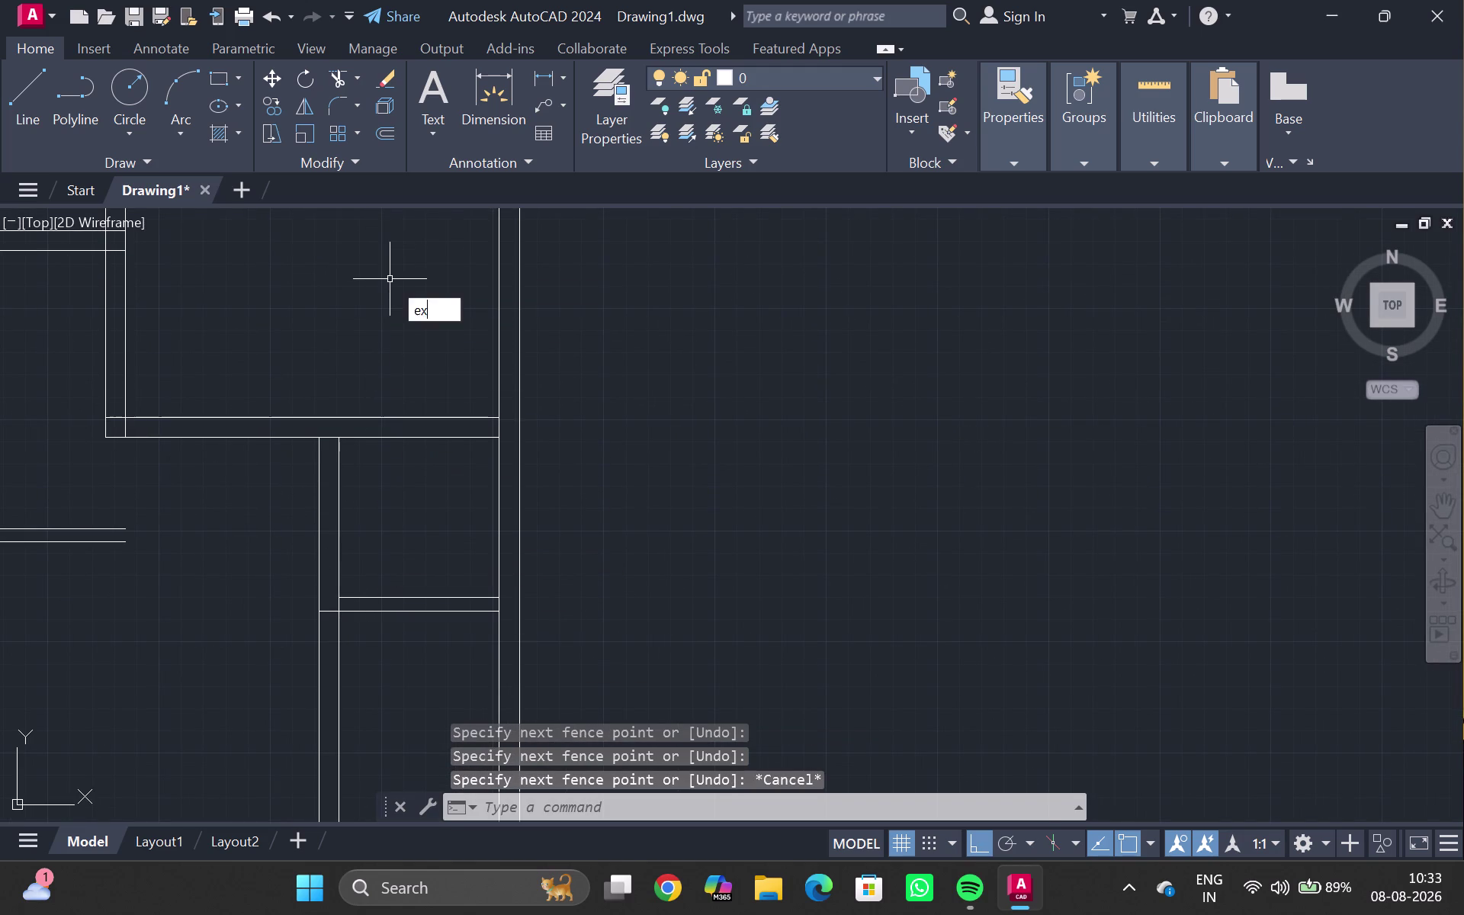
Extend the short inner wall line in the lower room to meet the wall.
click(384, 596)
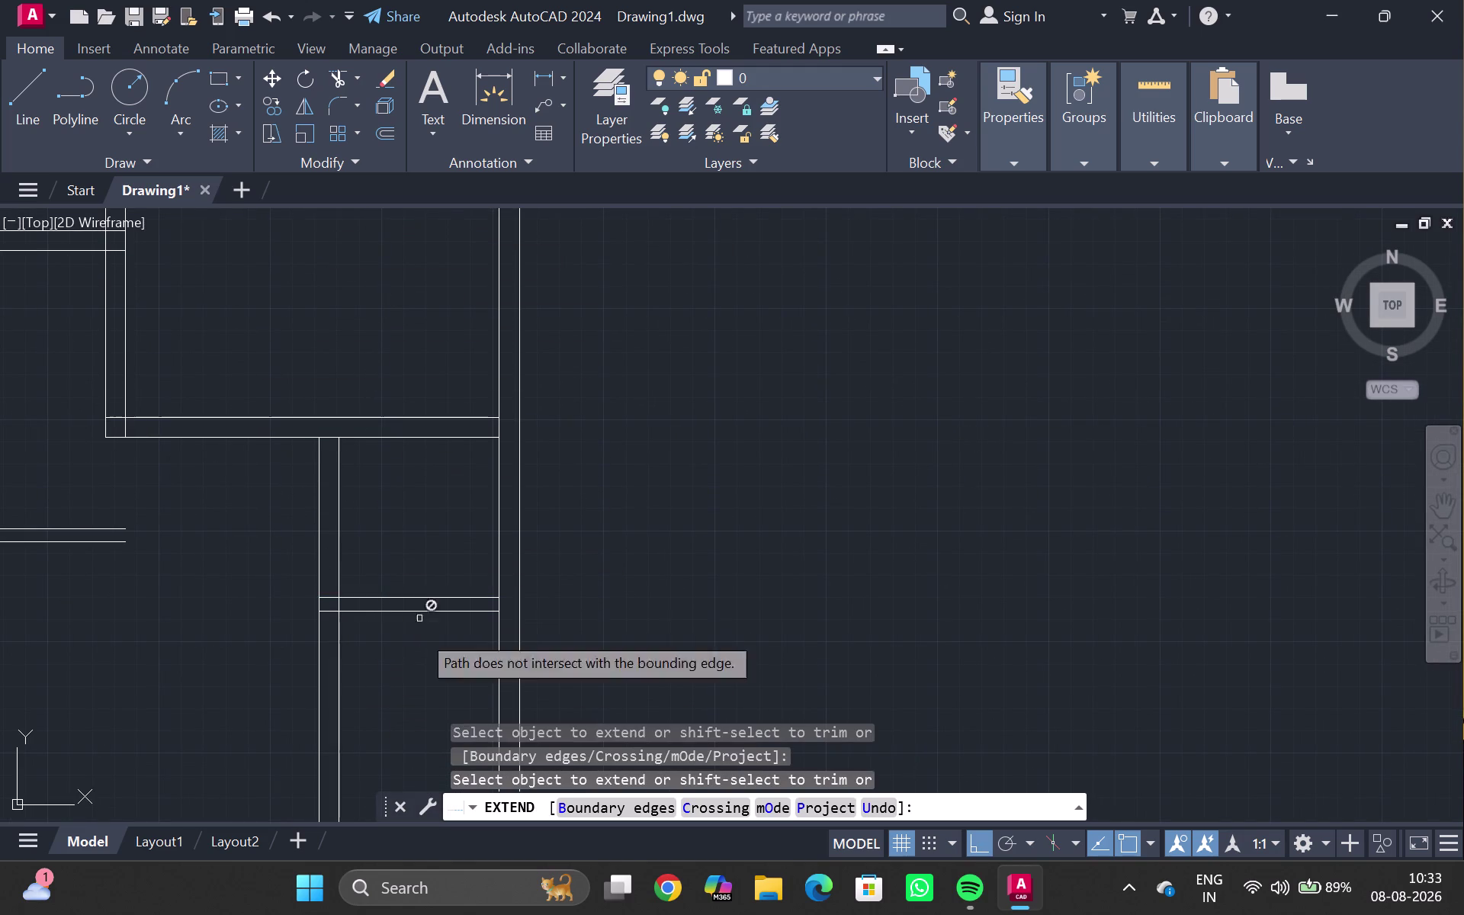
scroll(down, 3)
middle_drag(403, 704, 391, 497)
scroll(up, 3)
key(Escape)
key(Escape)
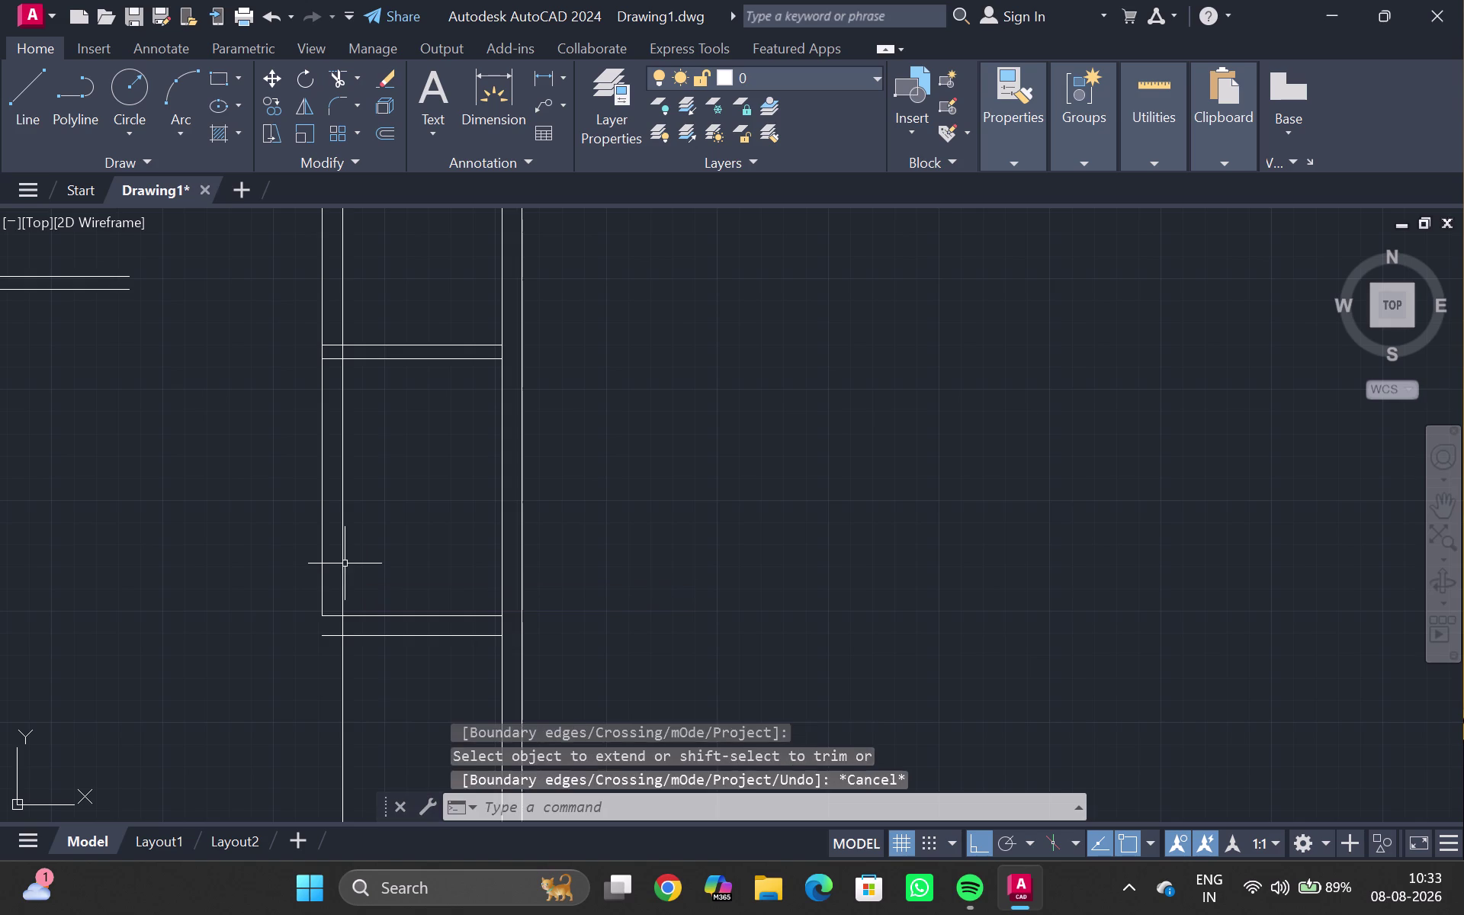
key(w)
key(Escape)
text(ex)
key(Return)
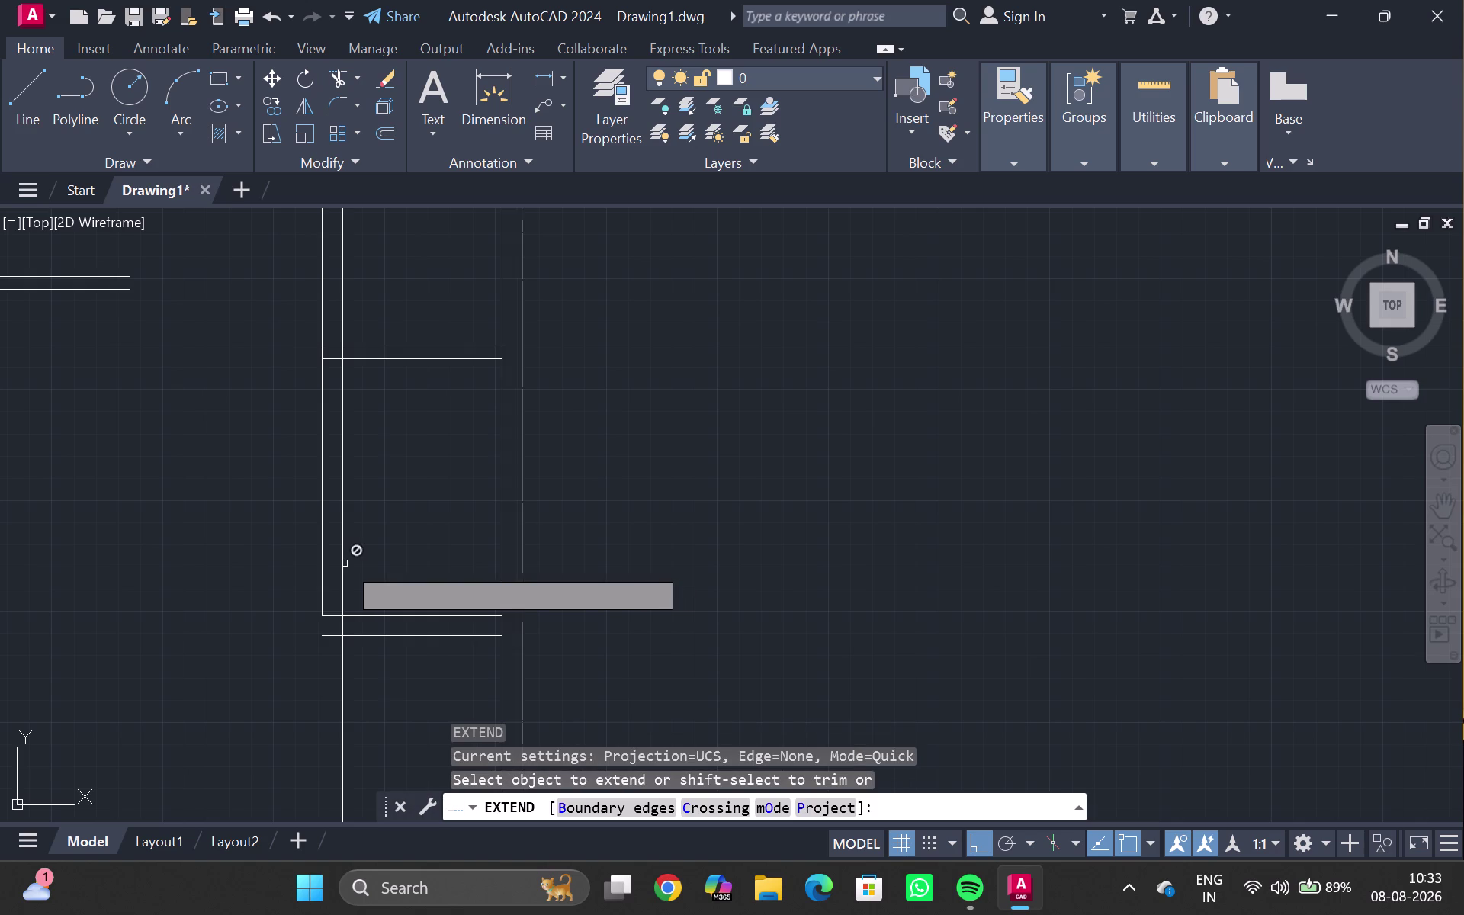
double_click(323, 552)
key(Escape)
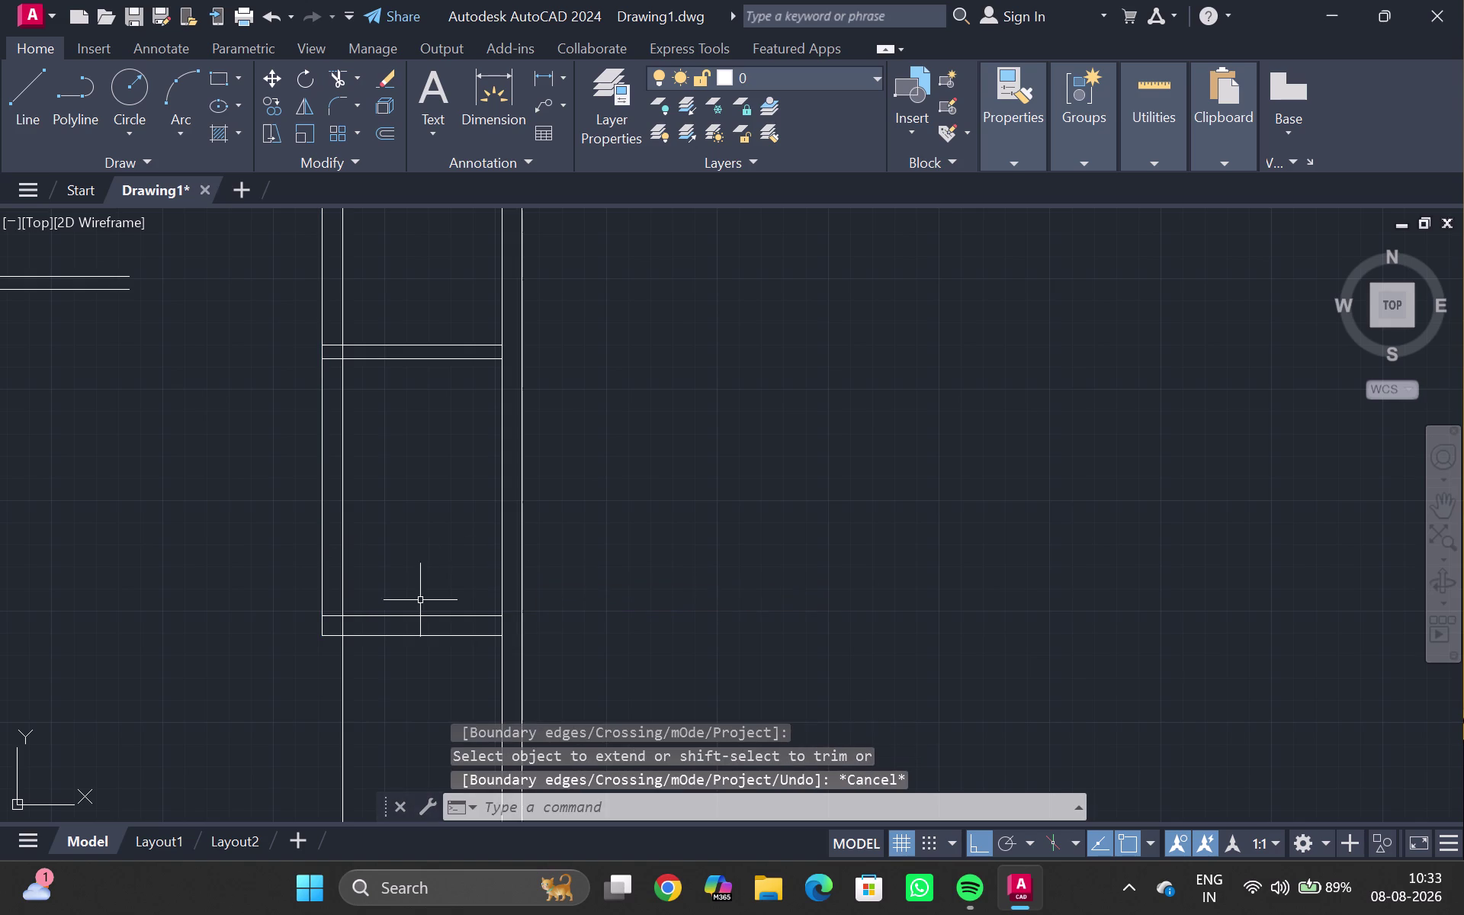
Trim the leftover wall line below the lower interior room.
scroll(down, 3)
text(t)
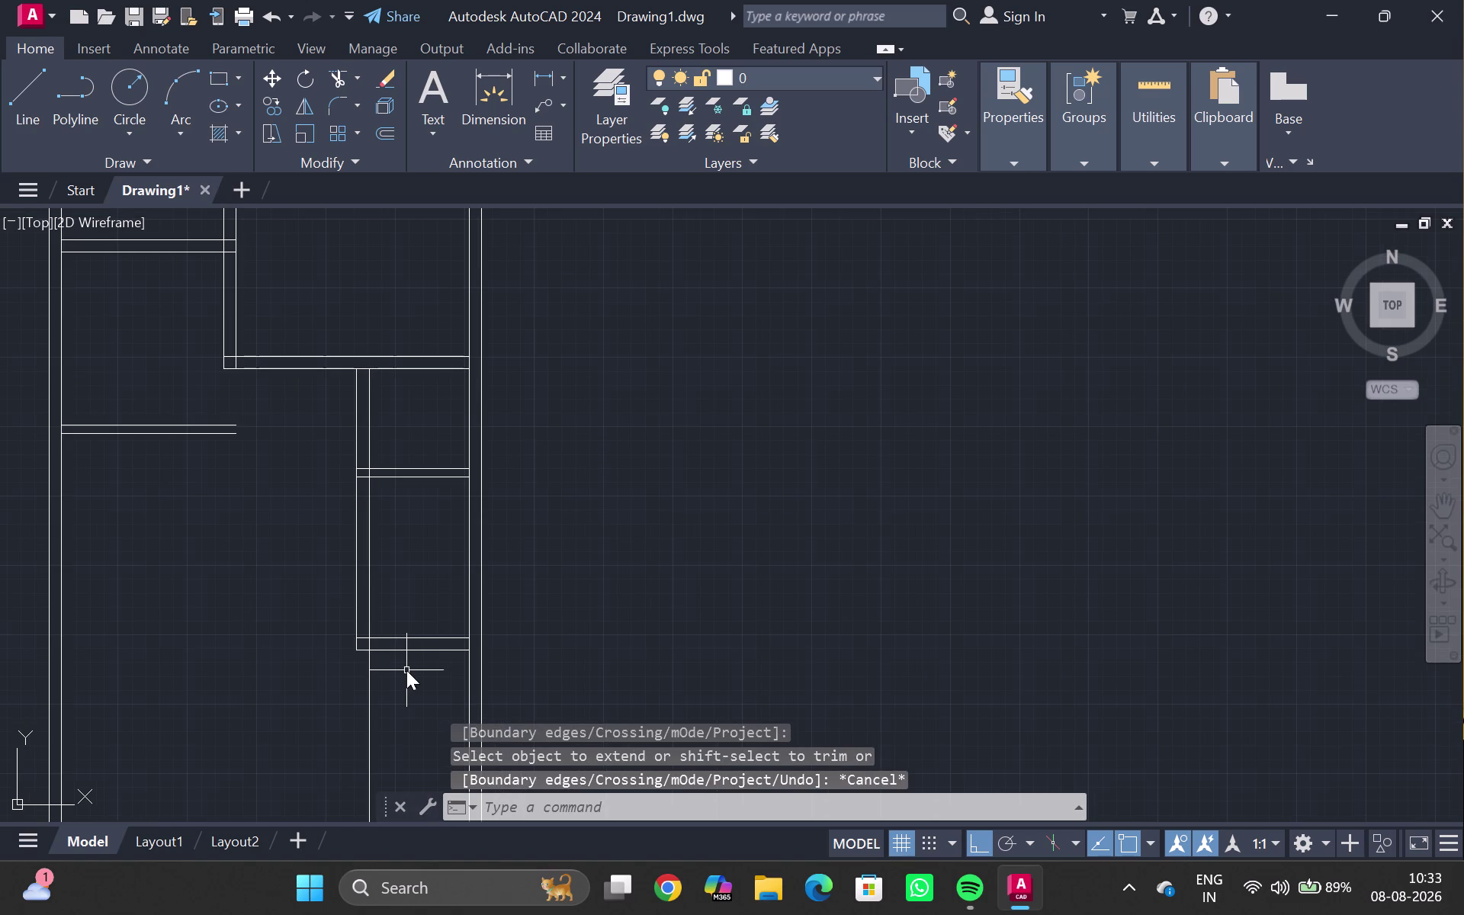
text(r)
key(Return)
drag(396, 692, 294, 712)
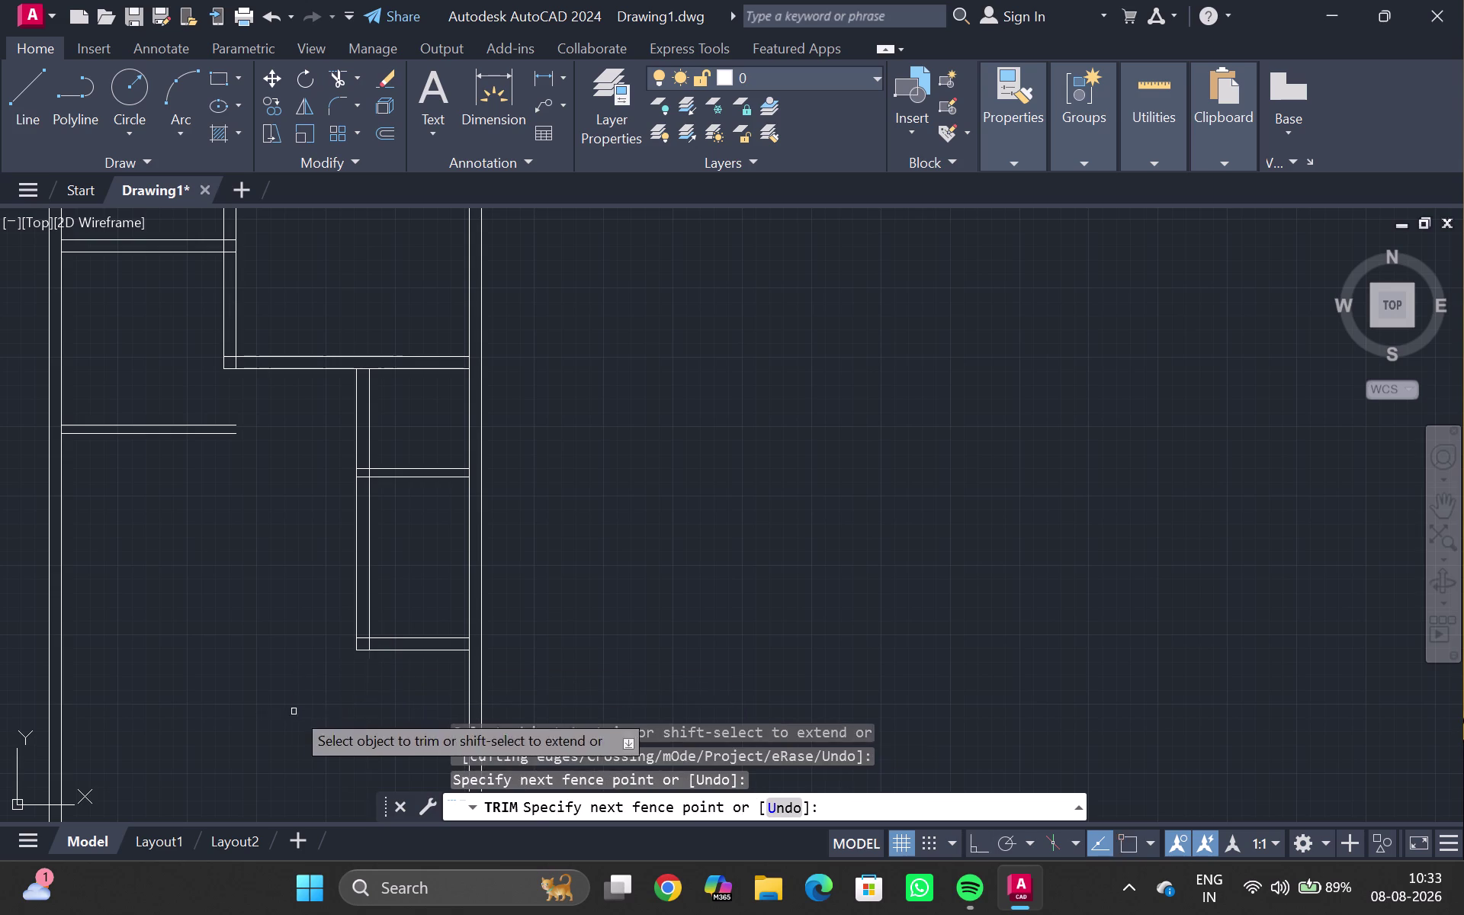
scroll(down, 3)
middle_drag(352, 717, 354, 616)
key(Escape)
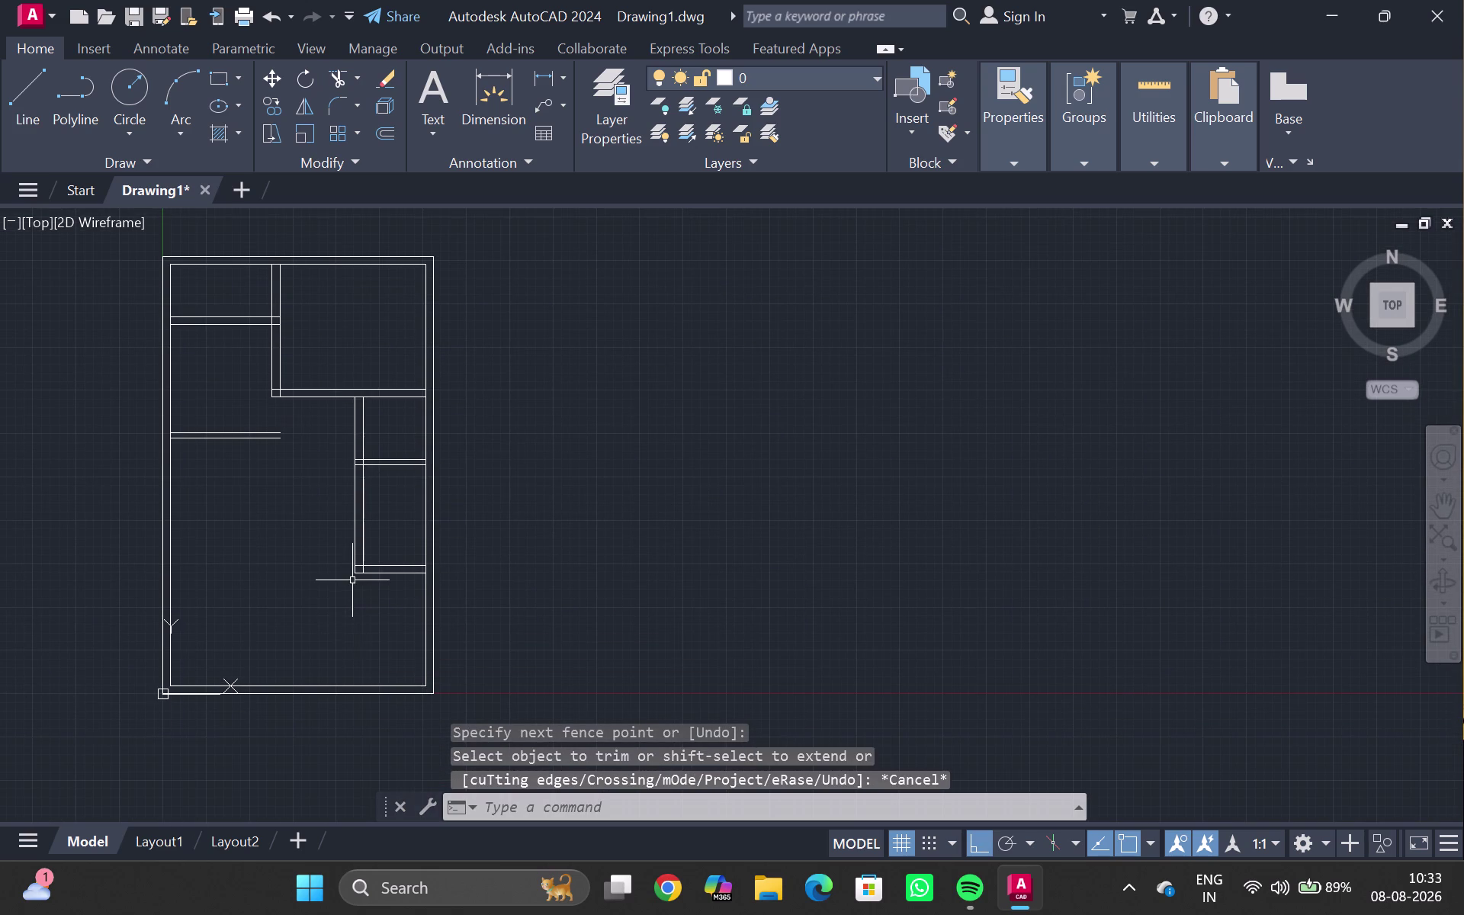
middle_drag(345, 588, 324, 611)
scroll(up, 3)
scroll(down, 3)
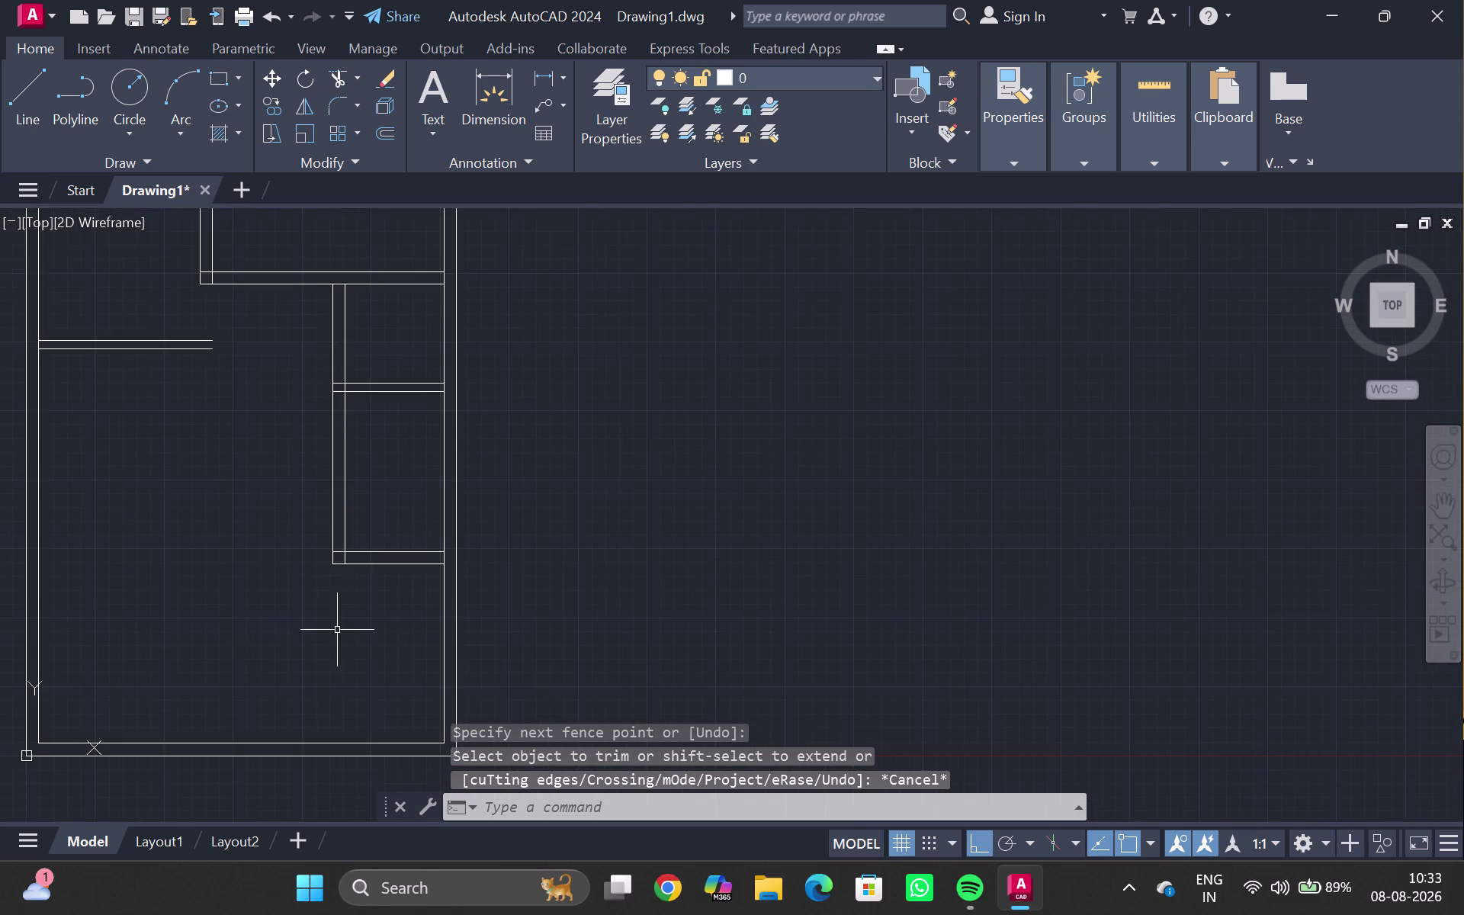
middle_drag(342, 631, 352, 583)
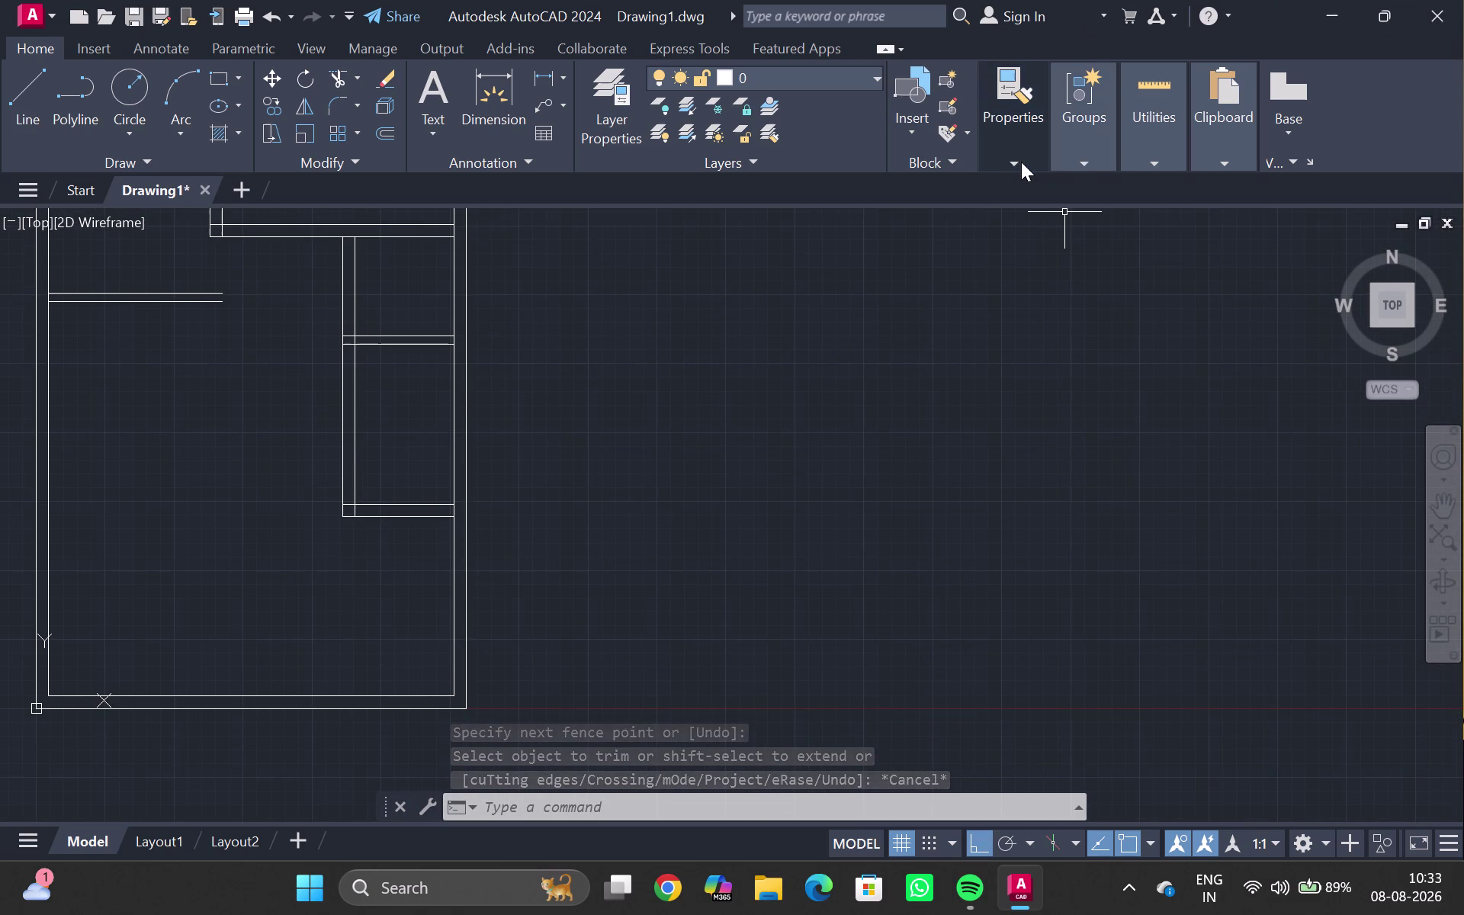
Quick-measure the lower room, reading 24'-6" wide and 10'-10" deep.
click(1176, 154)
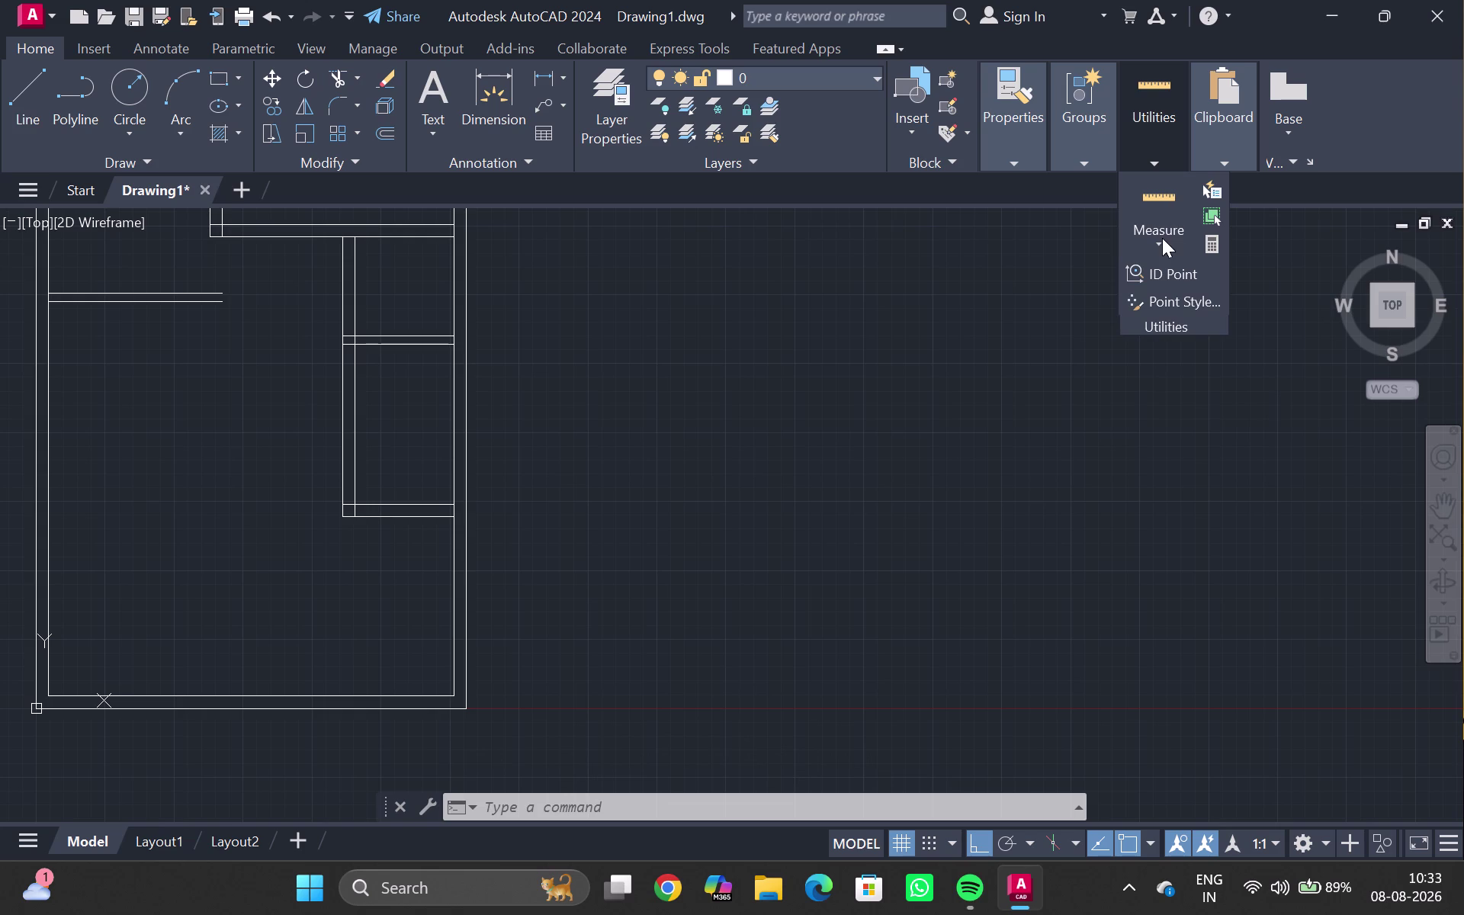
click(1162, 238)
click(1172, 281)
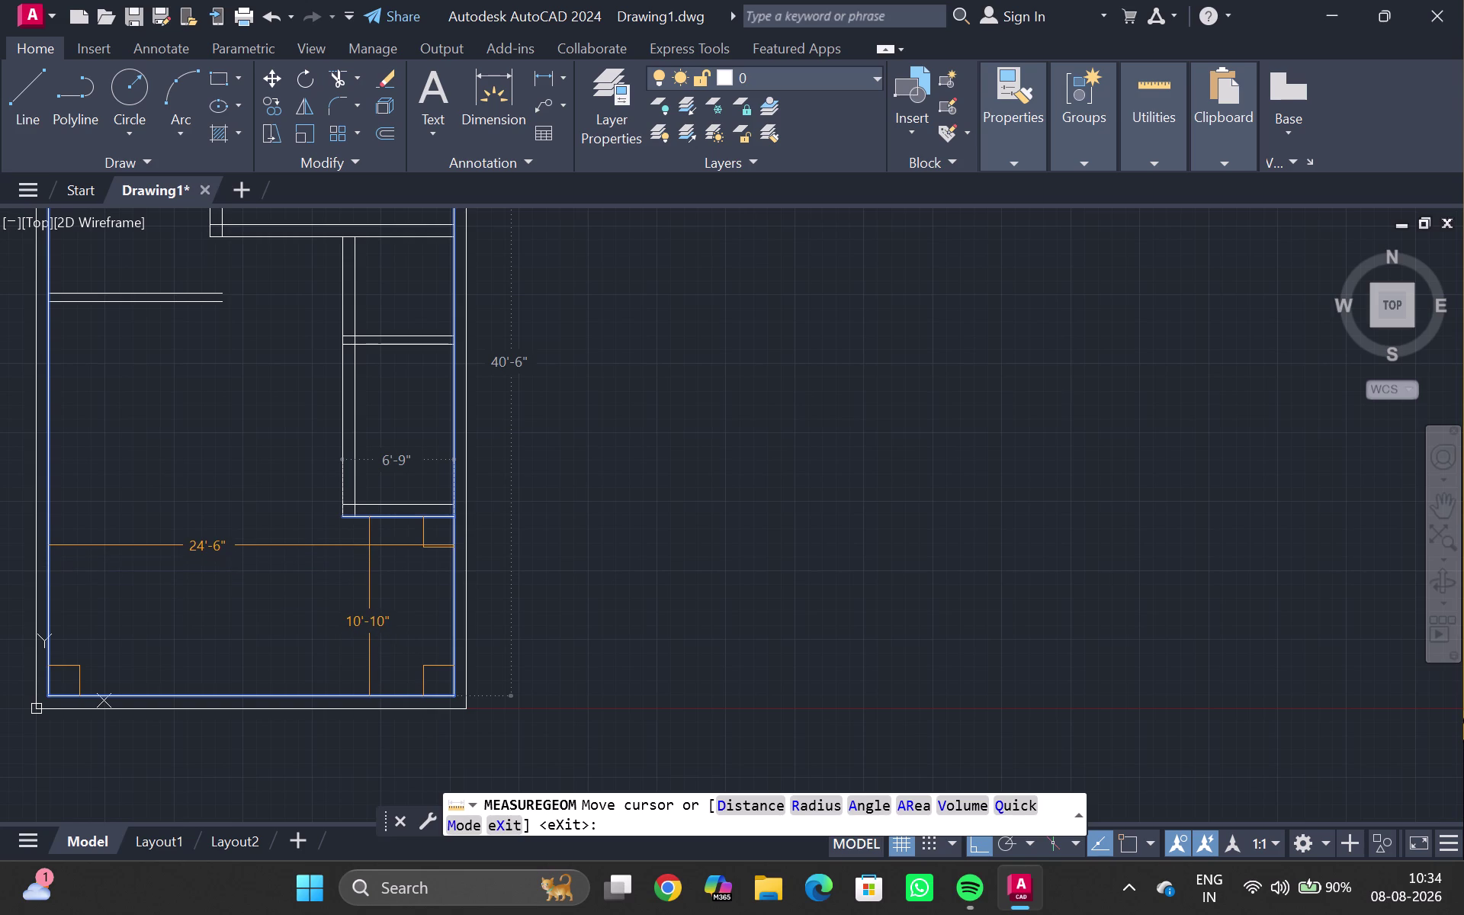
key(Escape)
scroll(up, 3)
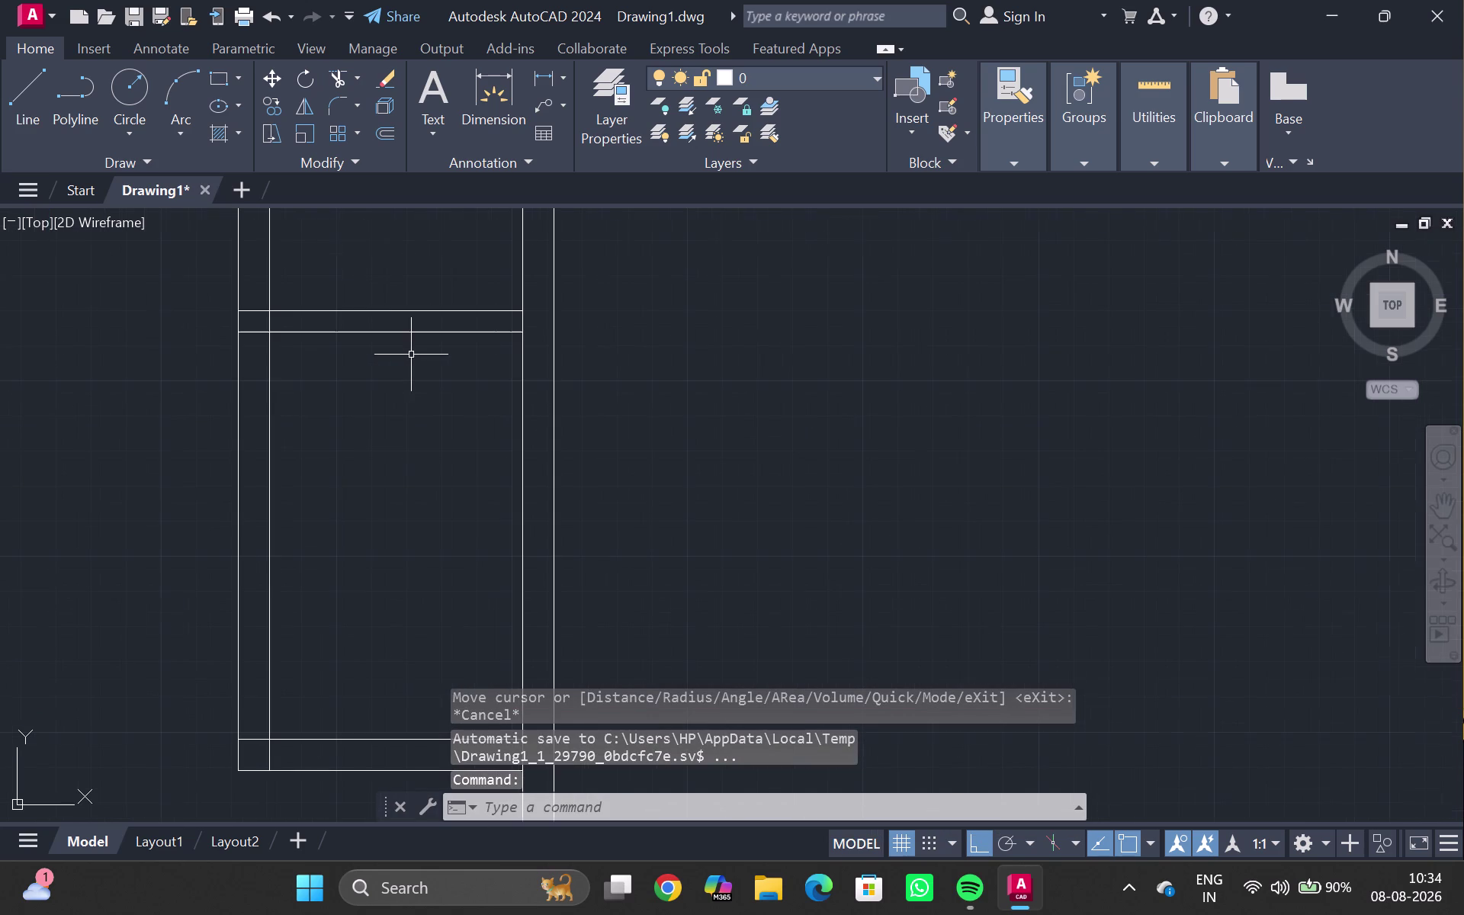
Offset the lower horizontal wall line 2" upward.
click(401, 332)
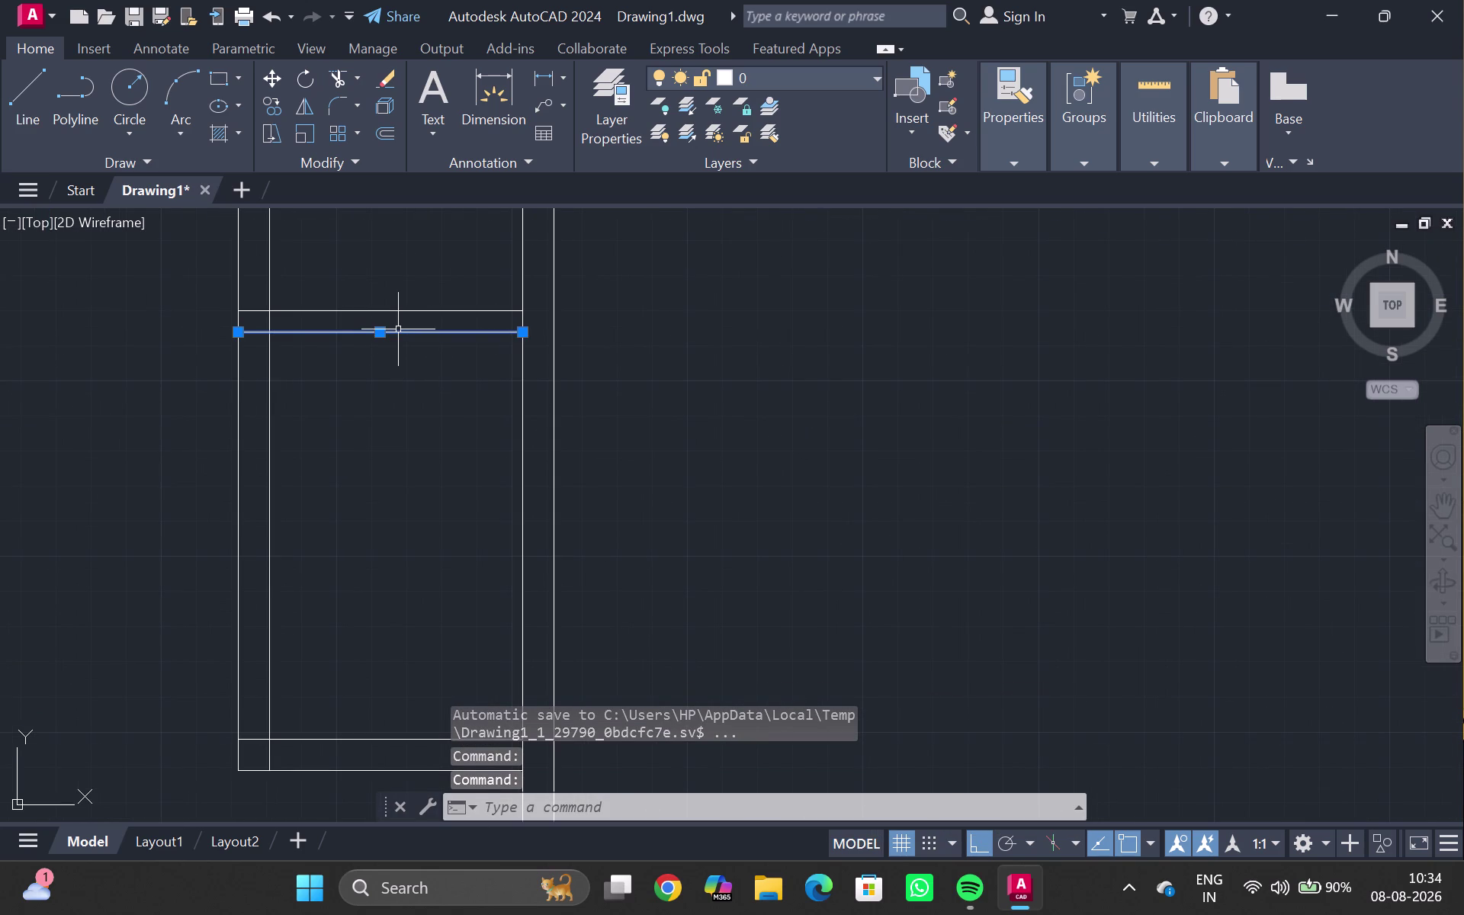
key(o)
key(Return)
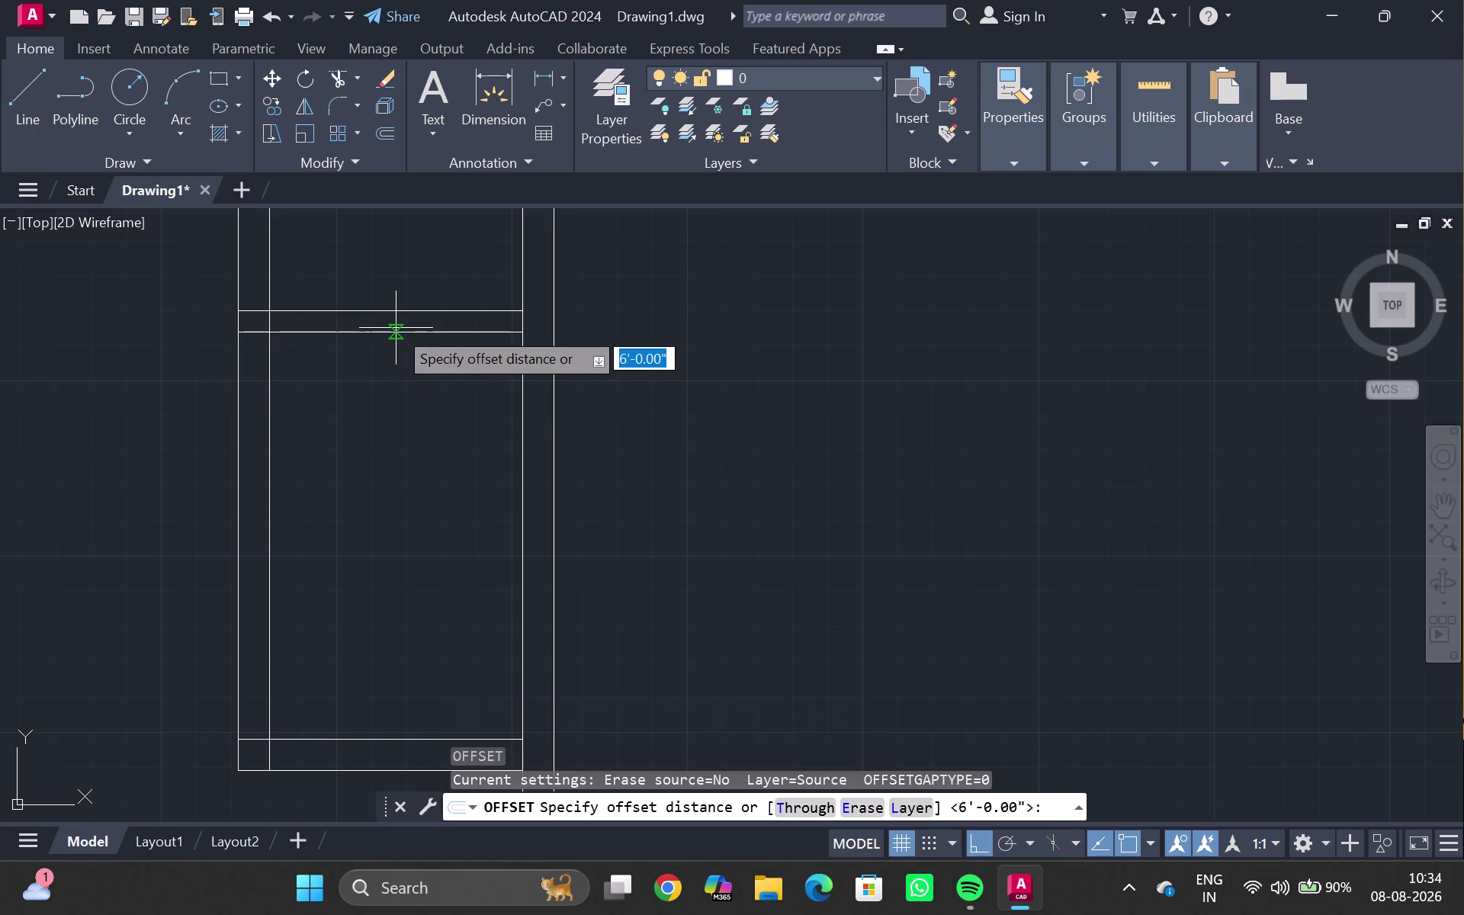
text(2")
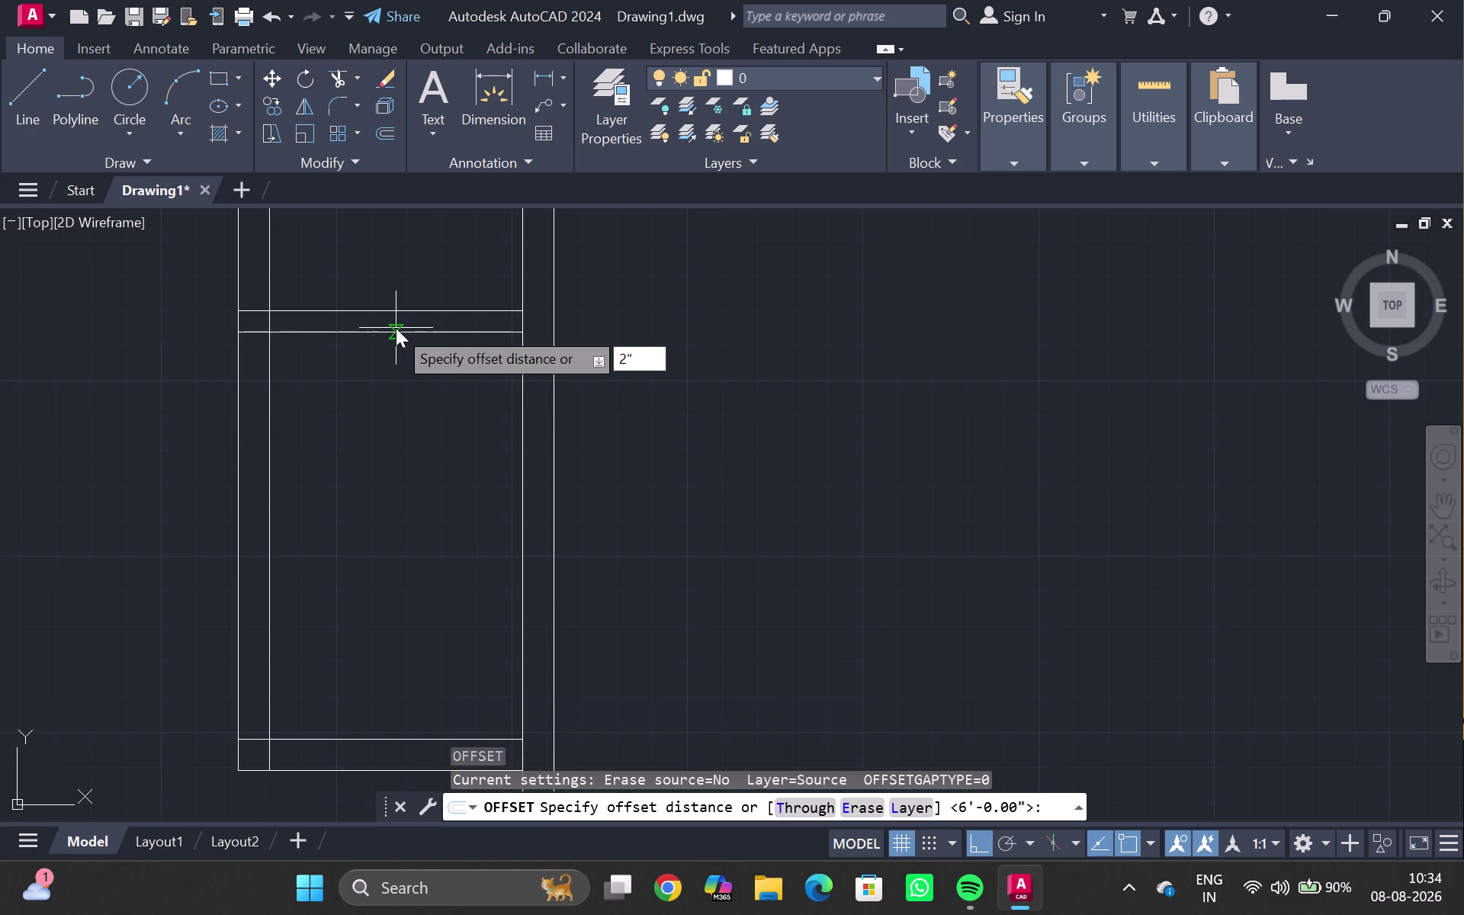
key(Return)
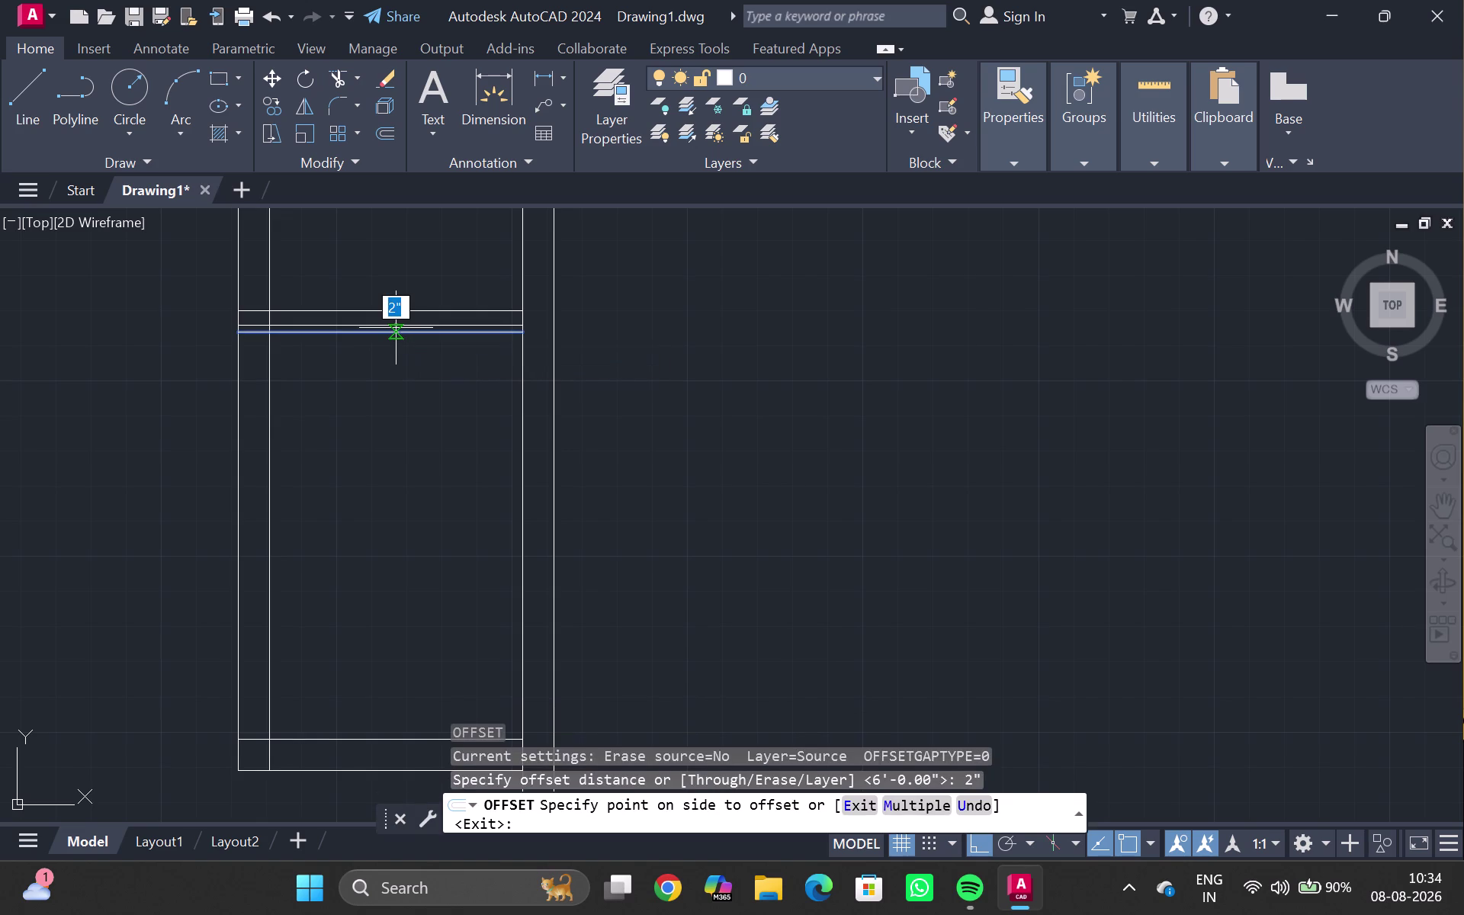
click(396, 323)
key(b)
key(Escape)
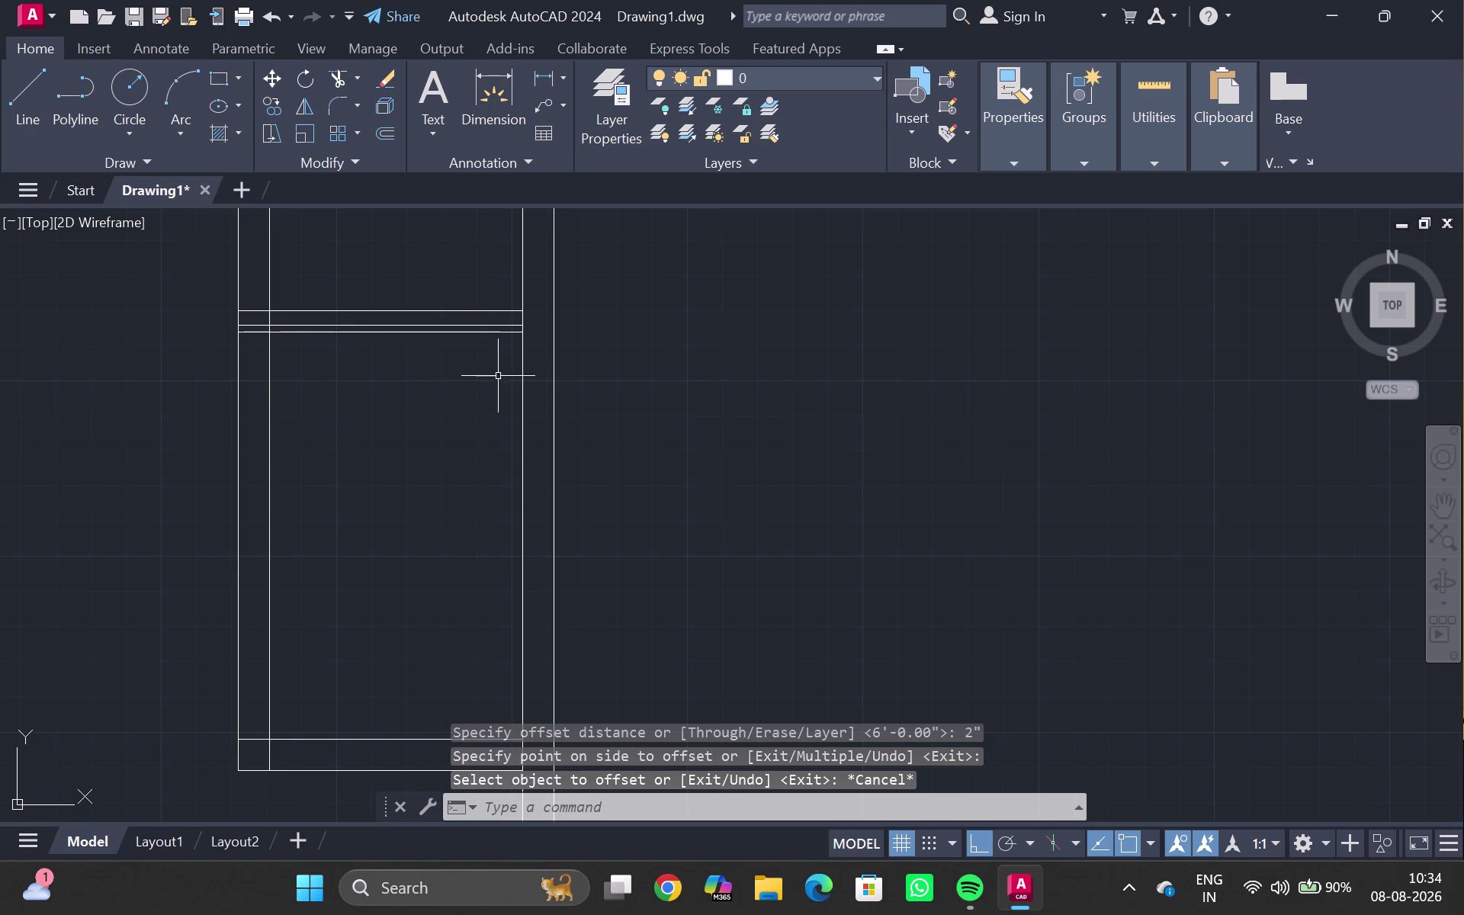
scroll(up, 3)
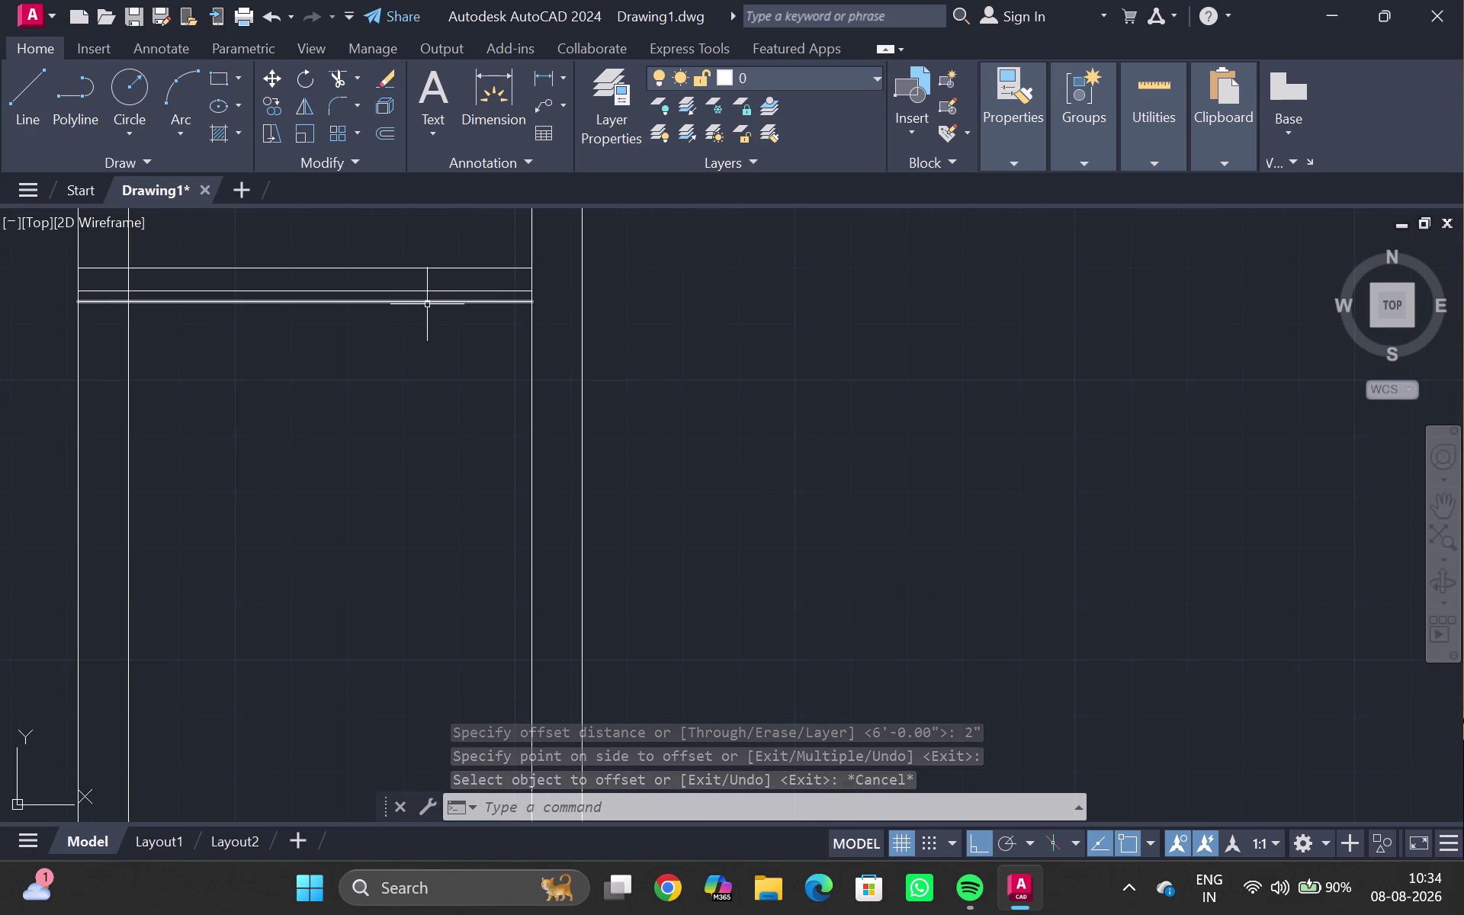
click(427, 305)
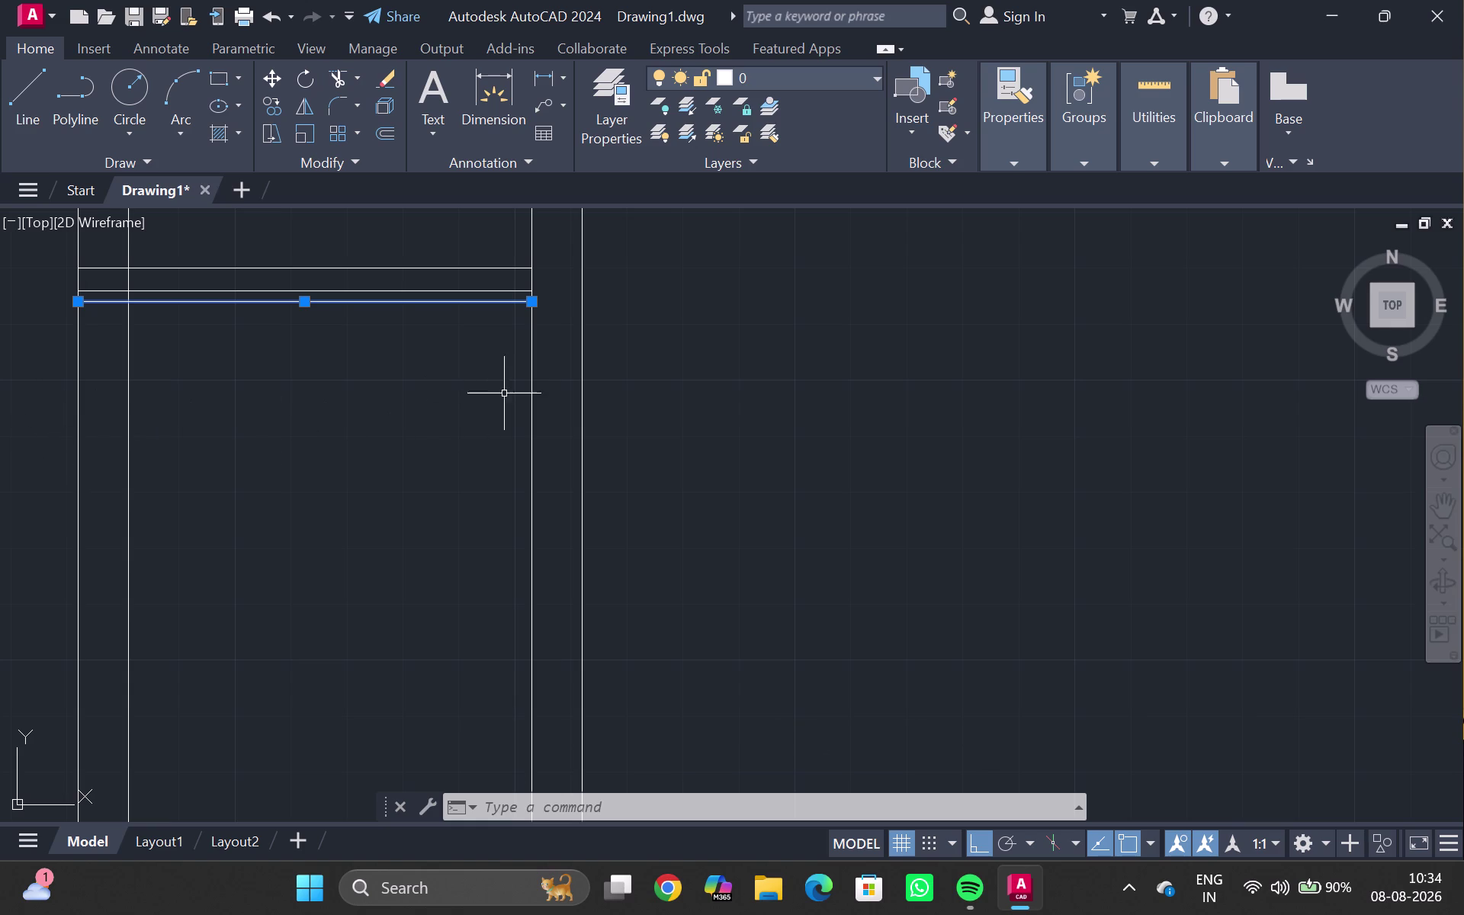
Select the right, left and bottom wall lines, then clear the selection.
click(532, 387)
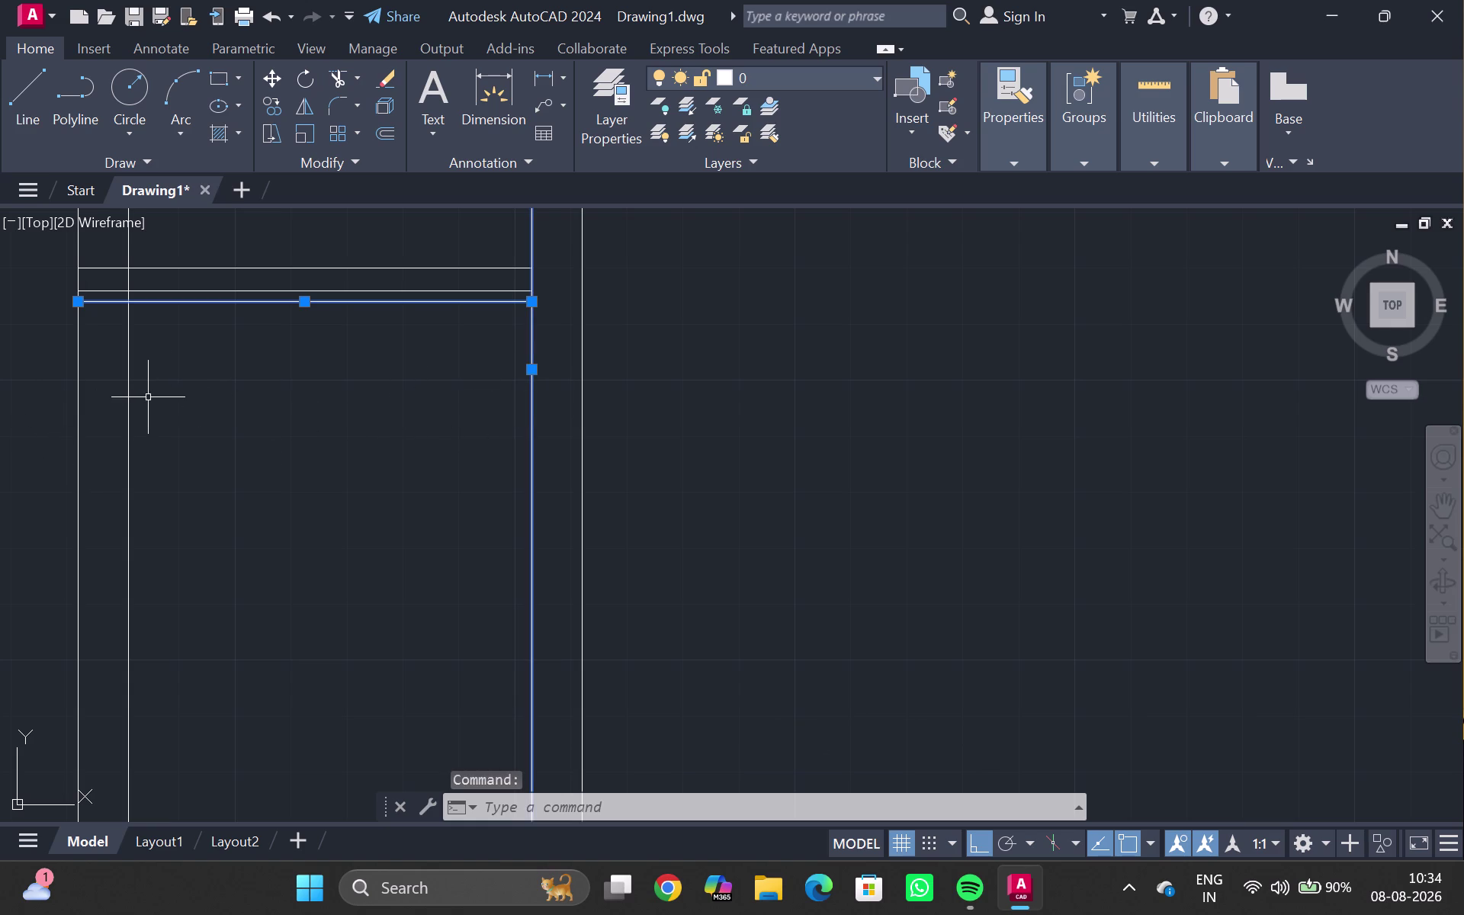
click(130, 401)
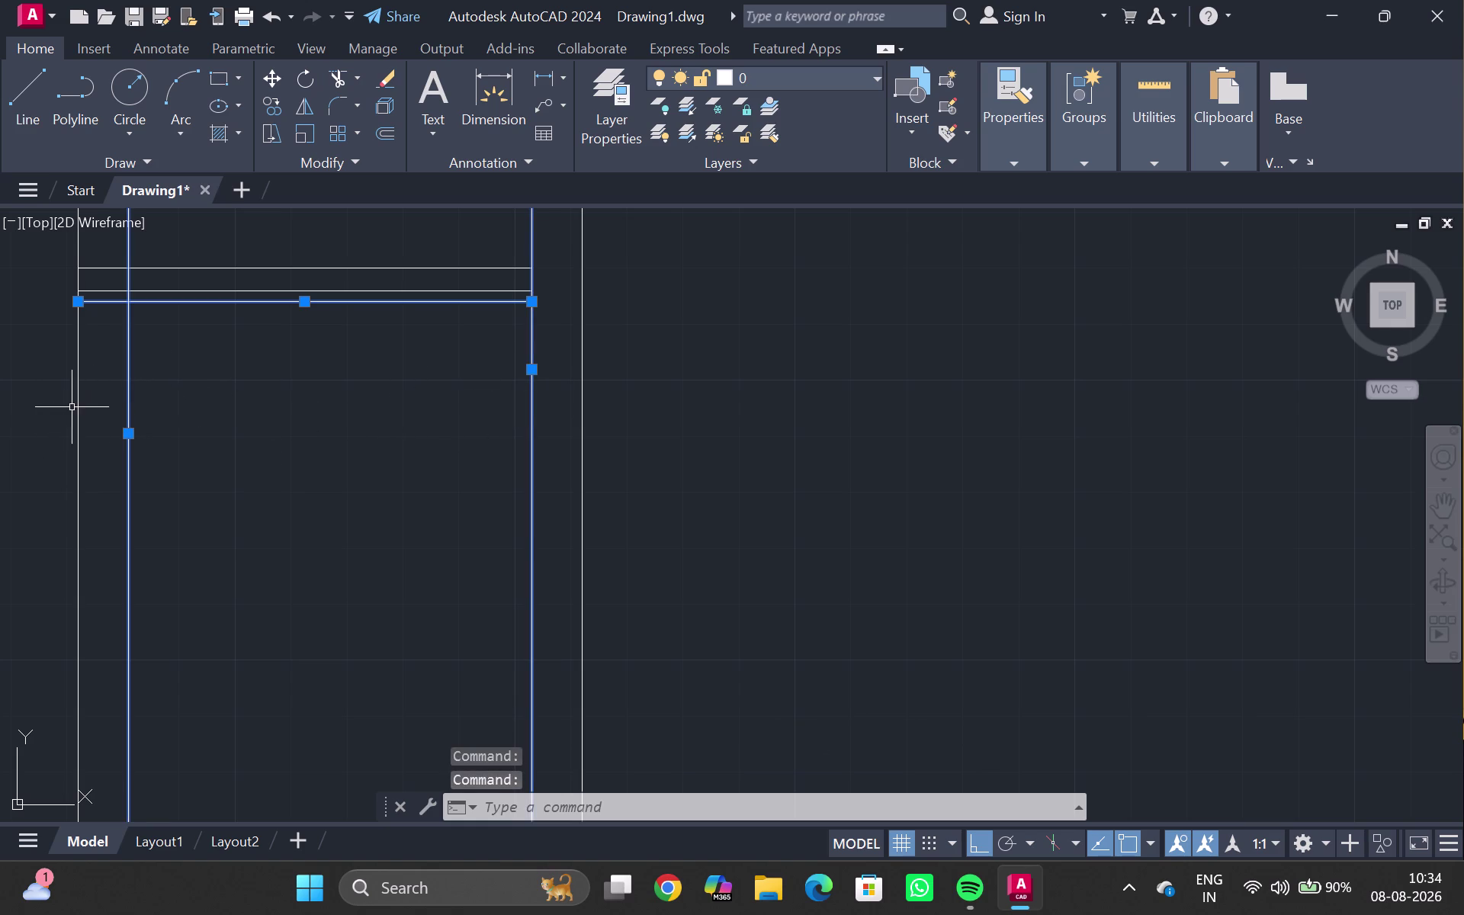
double_click(77, 413)
middle_drag(227, 493, 226, 396)
right_drag(227, 493, 226, 407)
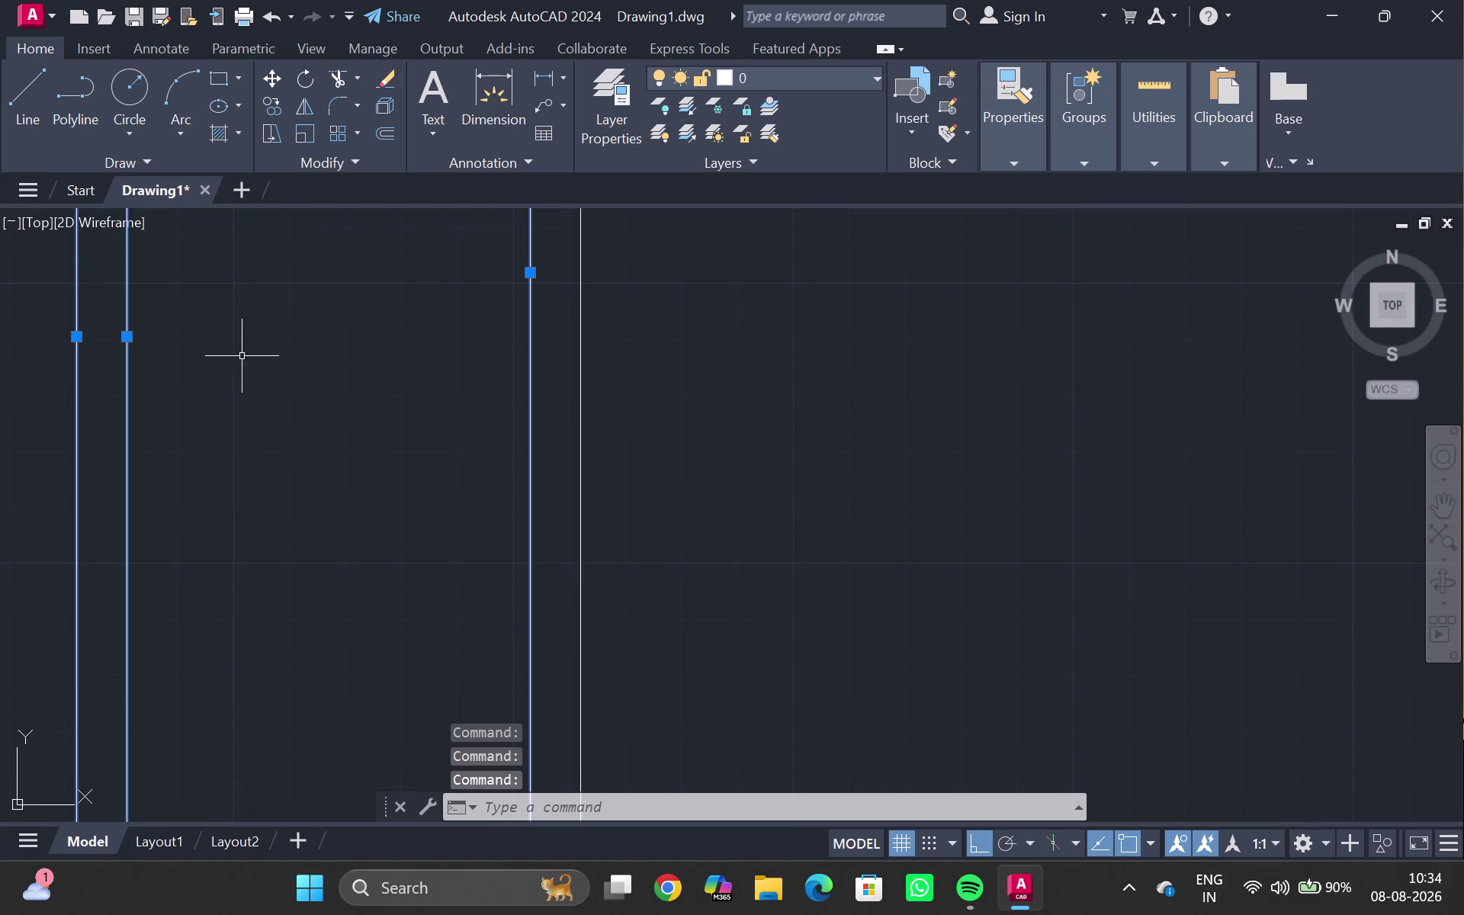
scroll(down, 3)
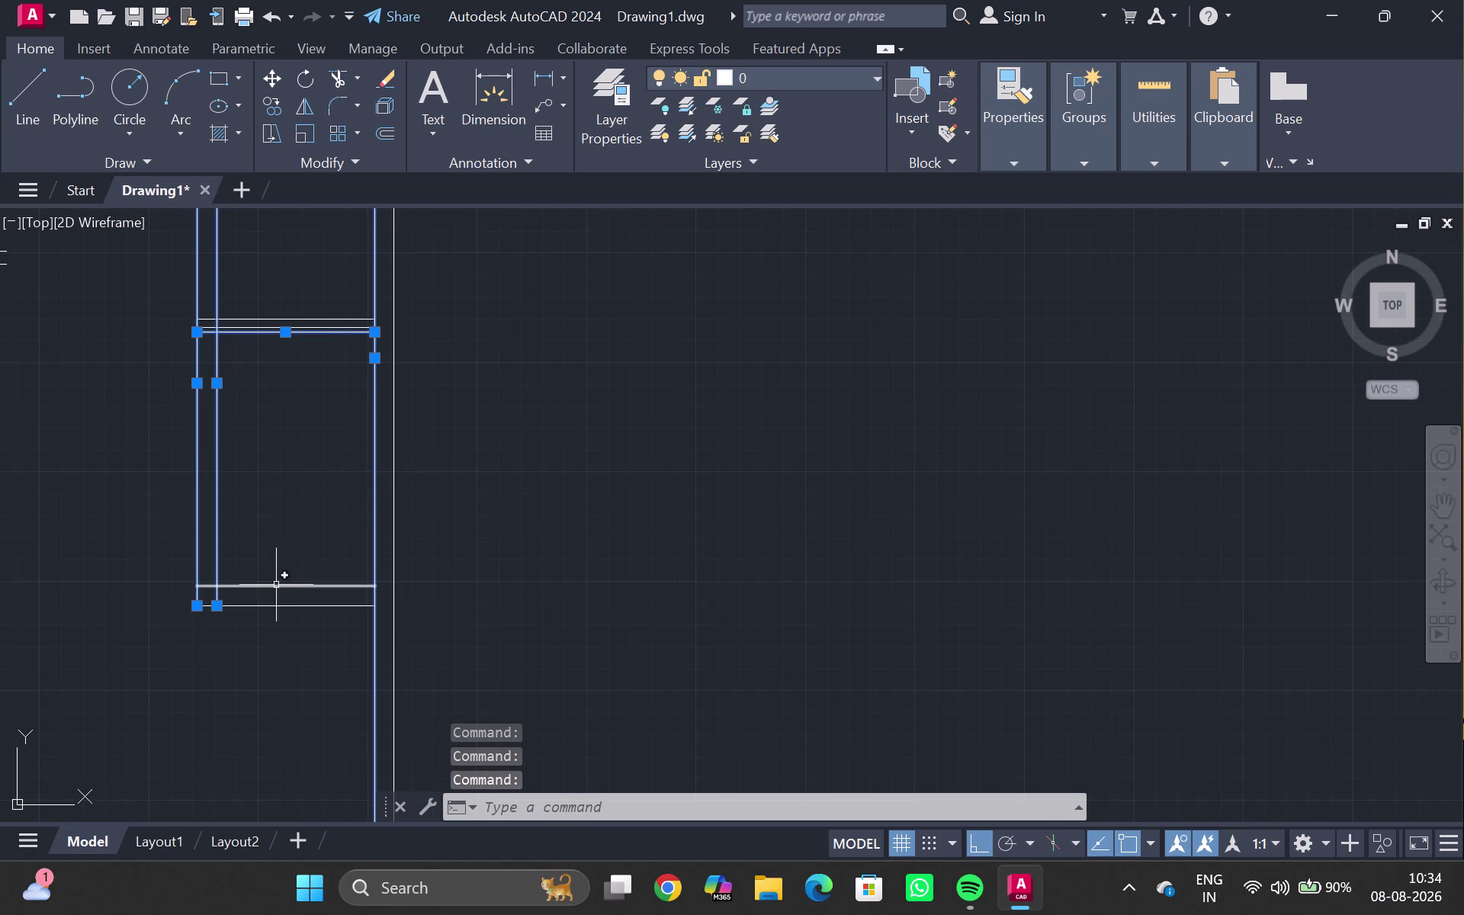
double_click(276, 585)
double_click(280, 602)
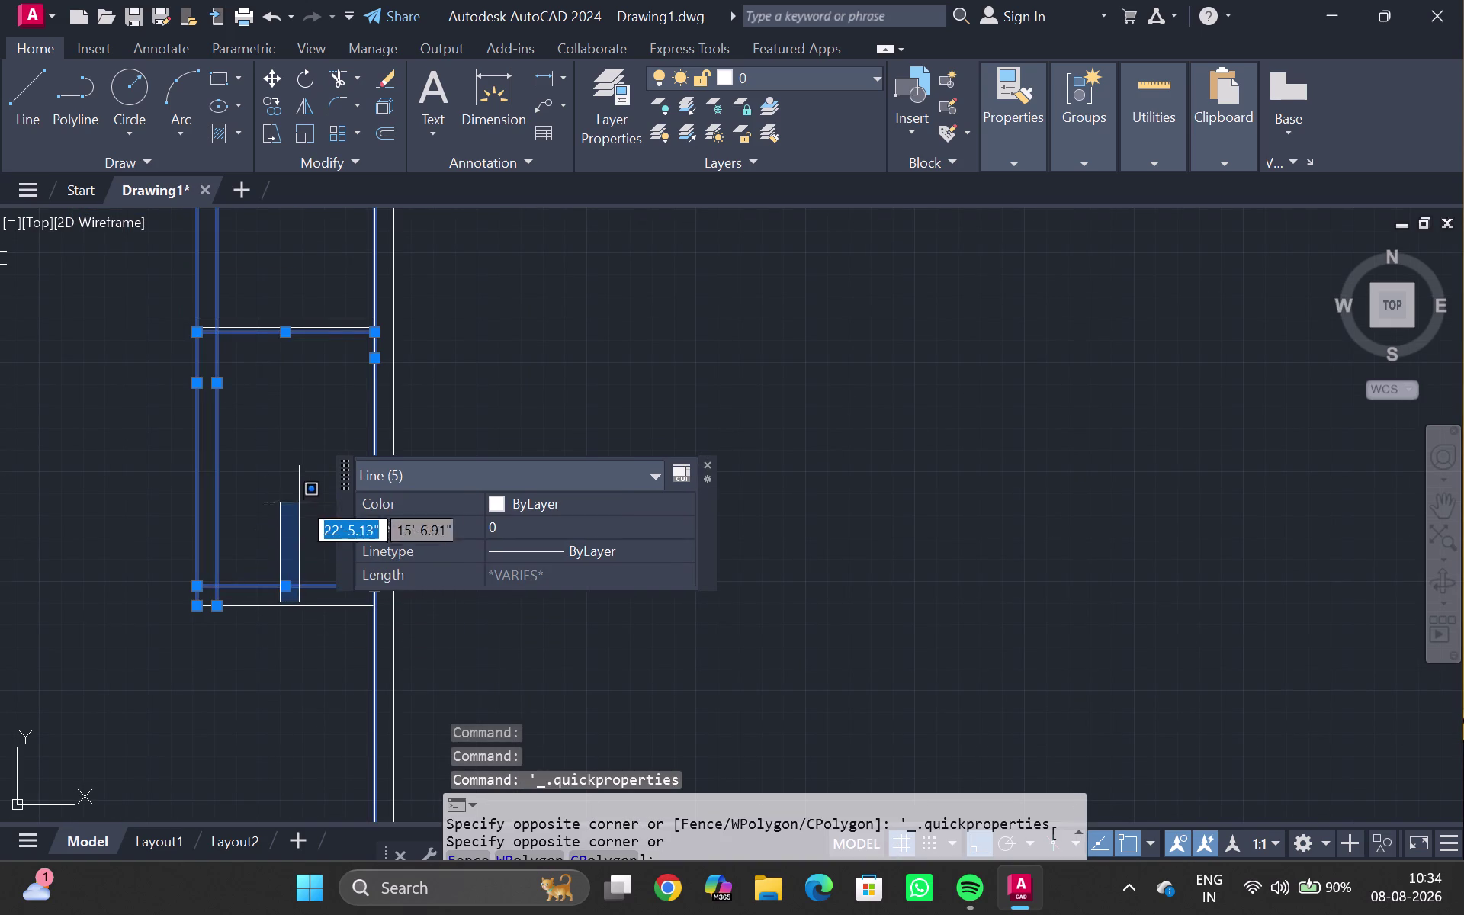
click(283, 526)
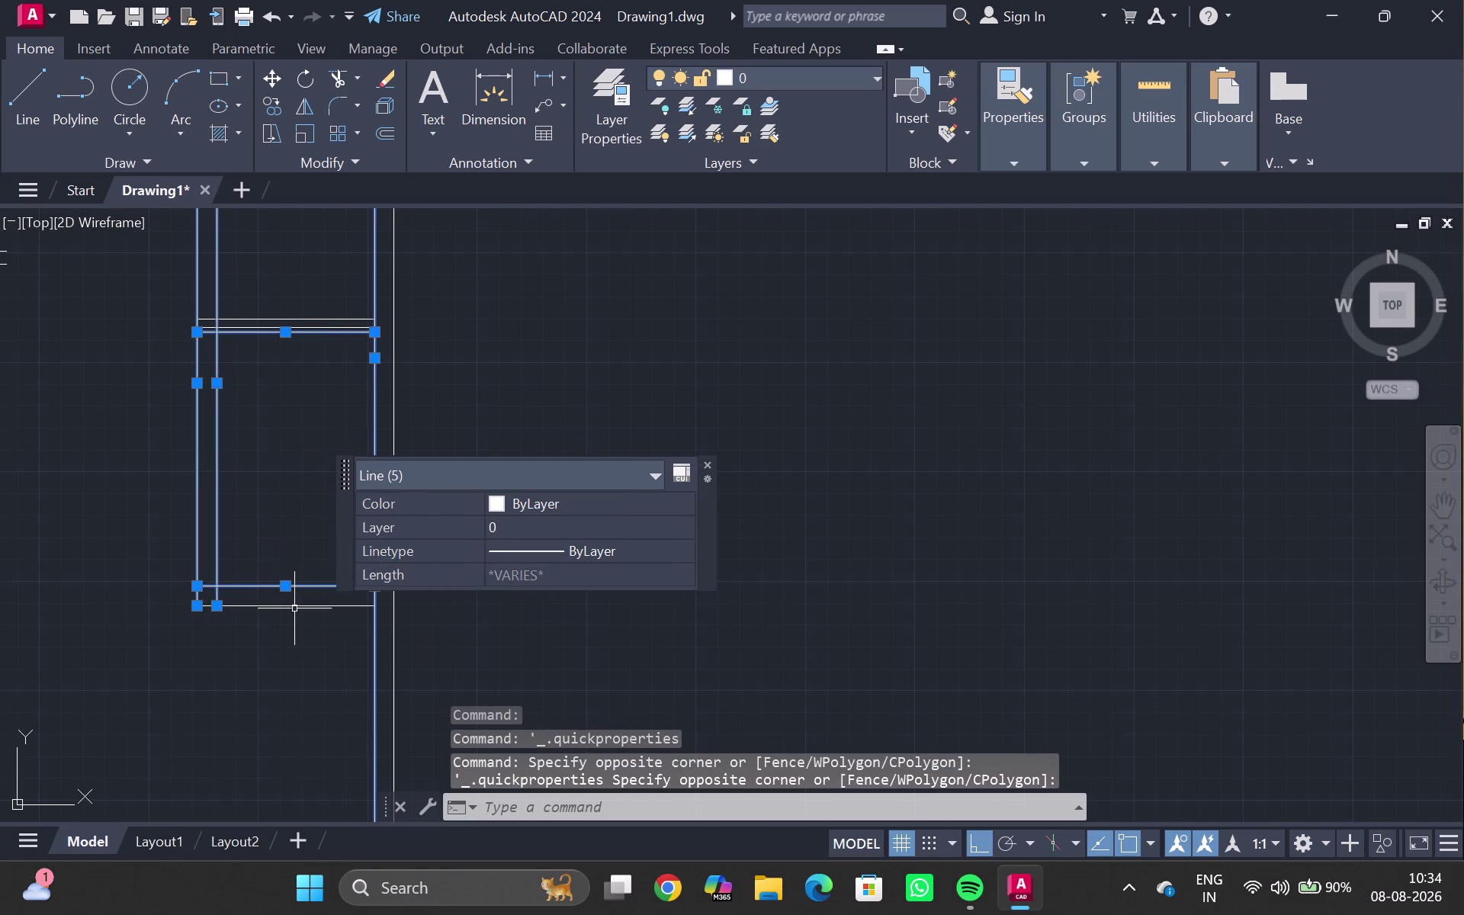
click(294, 607)
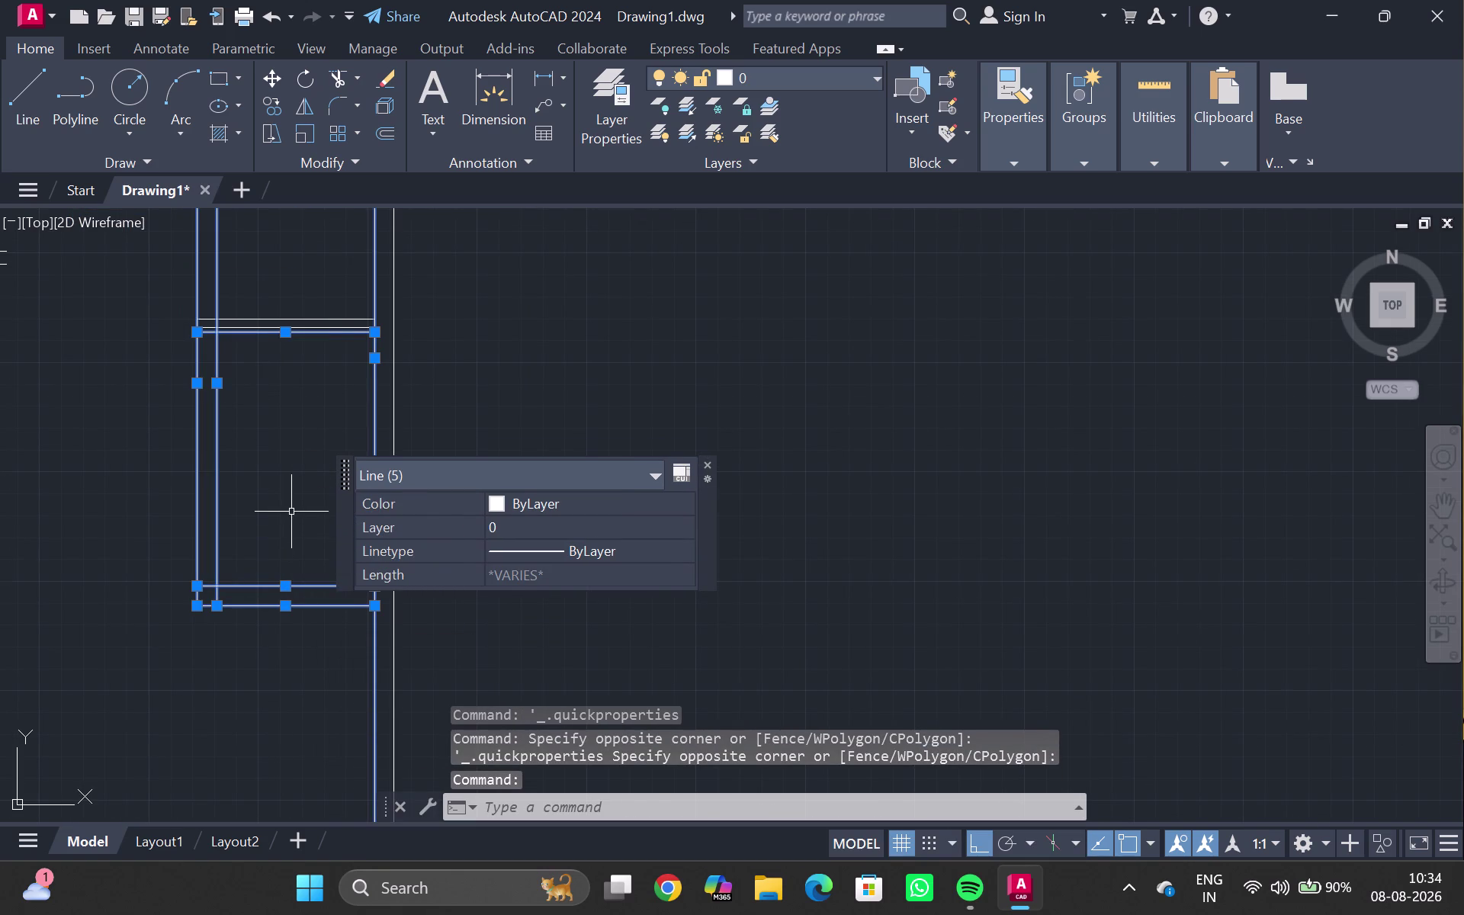
key(Escape)
Window-select the left vertical wall lines, then clear the selection again.
scroll(down, 3)
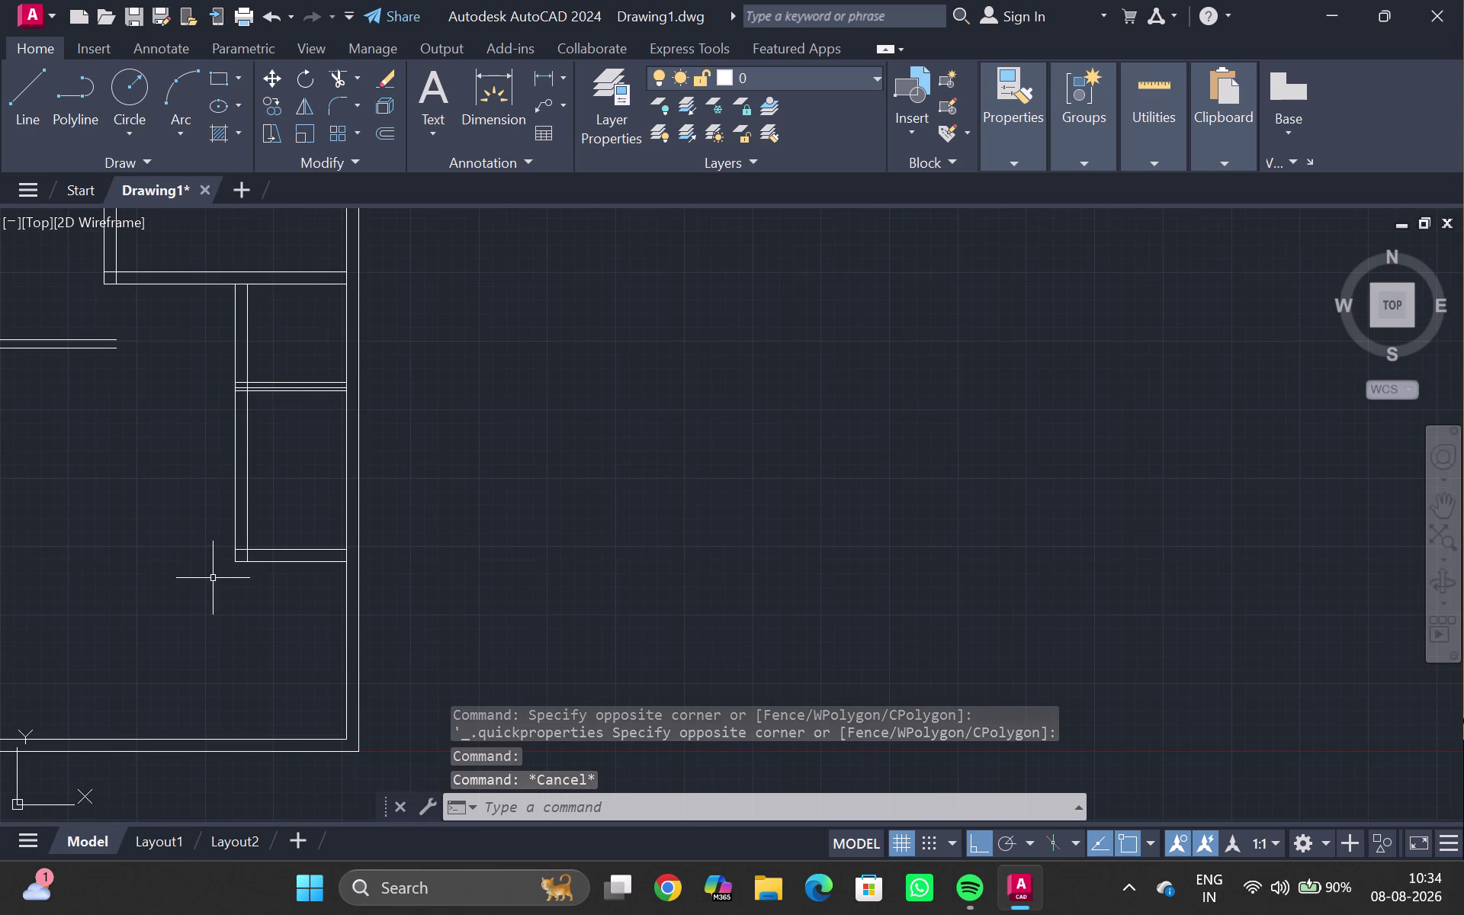
scroll(up, 3)
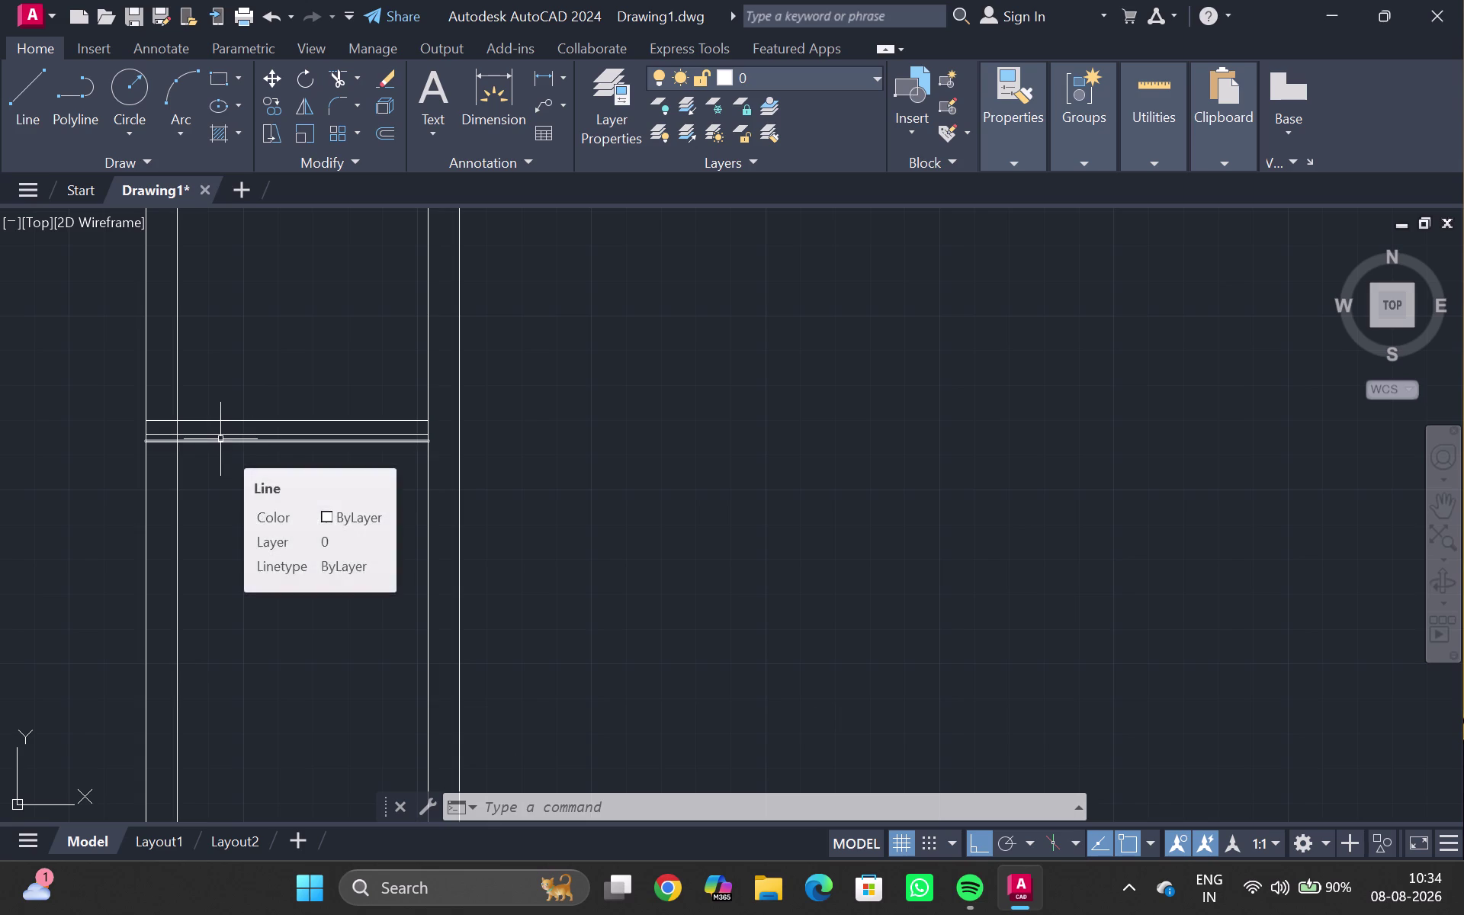
scroll(down, 3)
scroll(up, 3)
drag(166, 454, 392, 827)
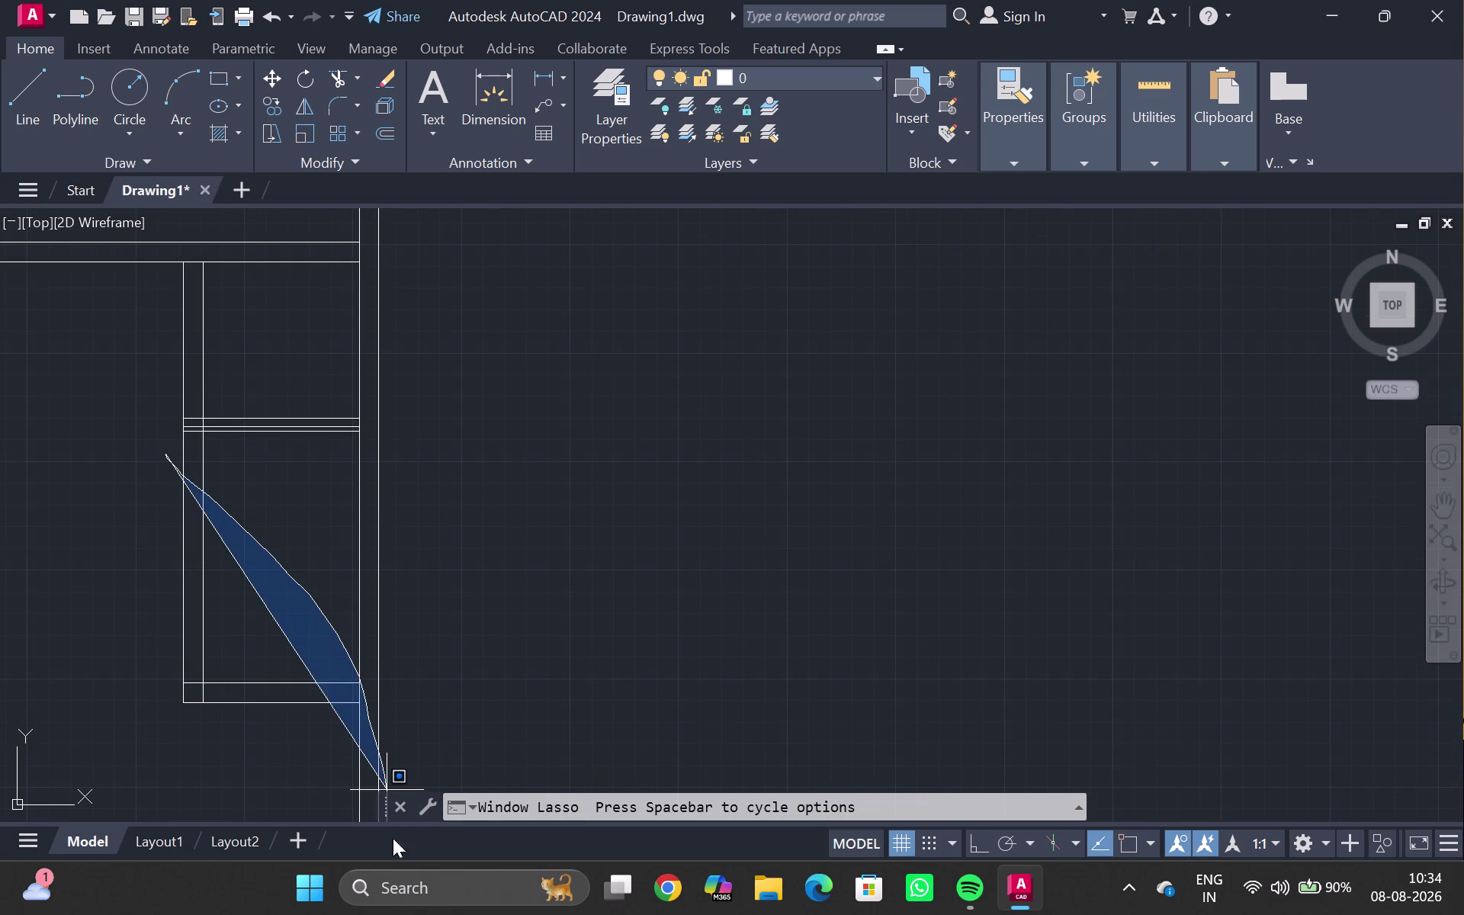
drag(393, 826, 147, 593)
click(165, 569)
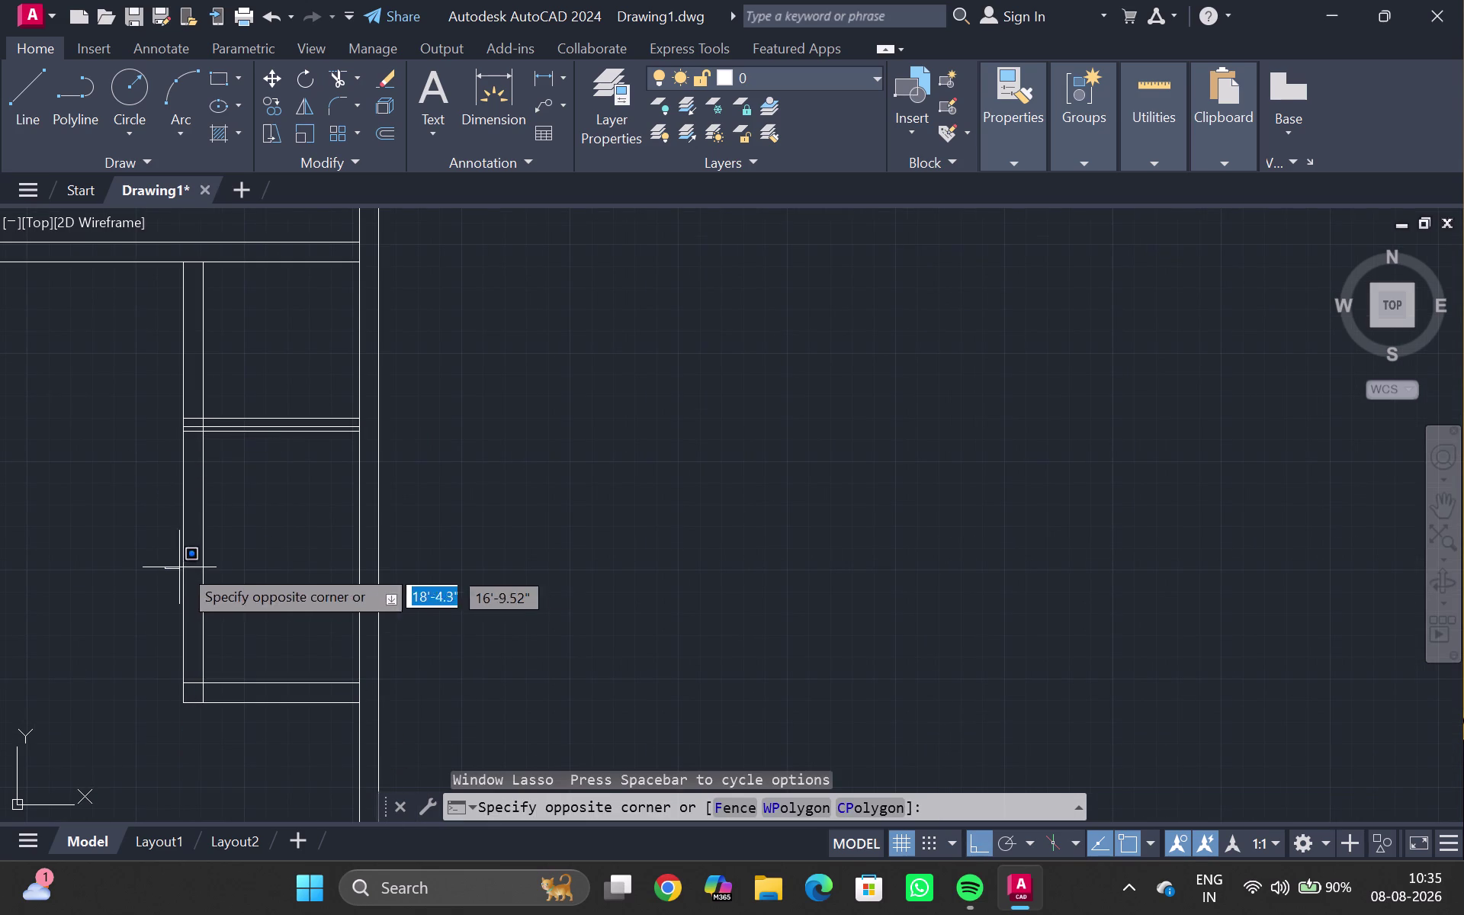
drag(204, 565, 211, 565)
double_click(214, 565)
double_click(202, 561)
click(187, 556)
double_click(181, 555)
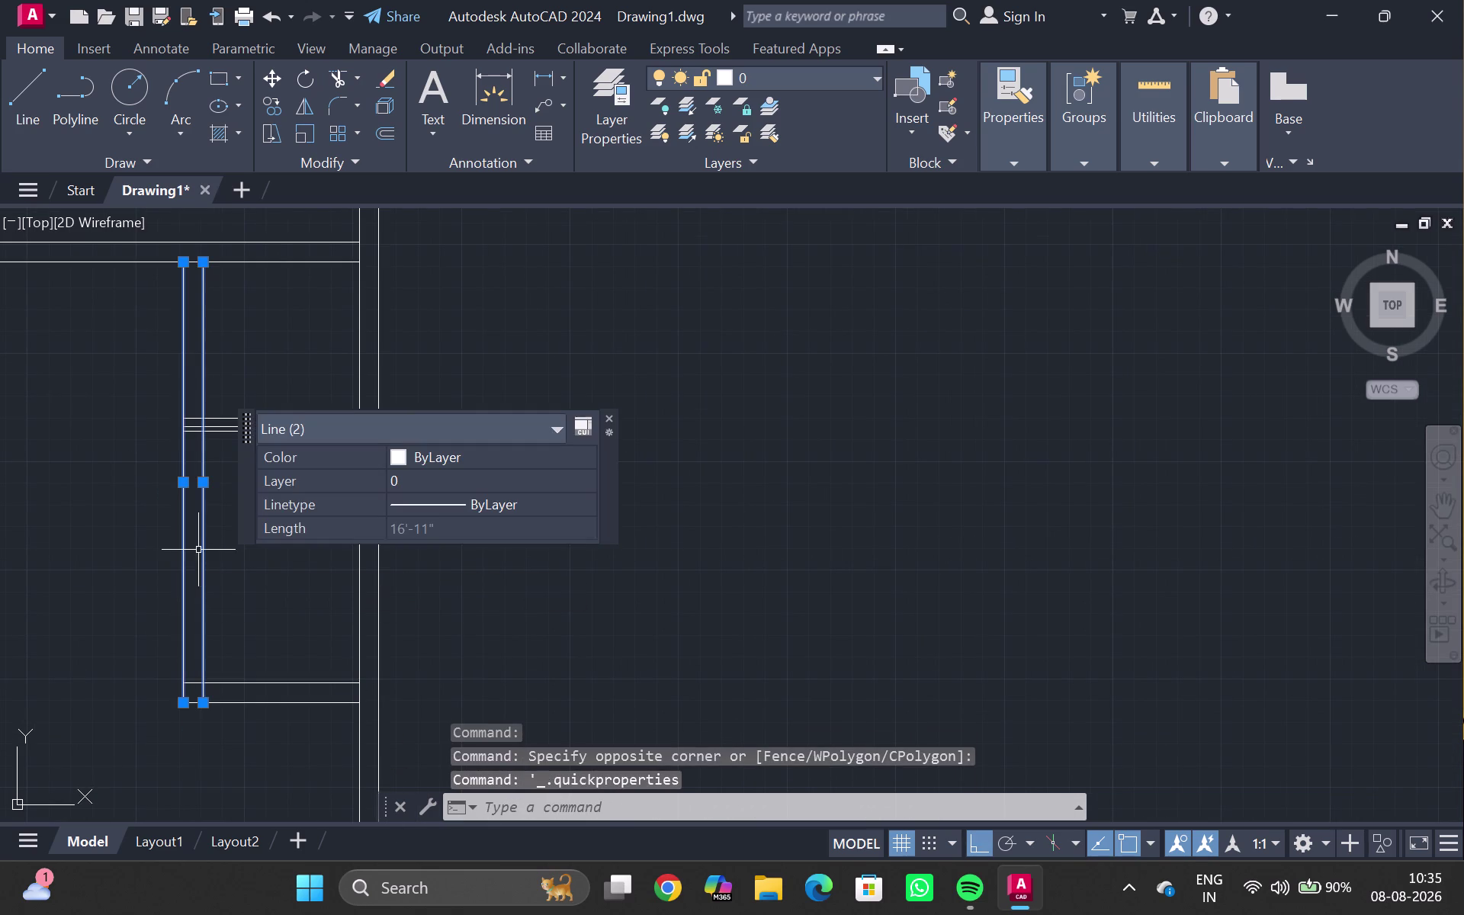
key(Escape)
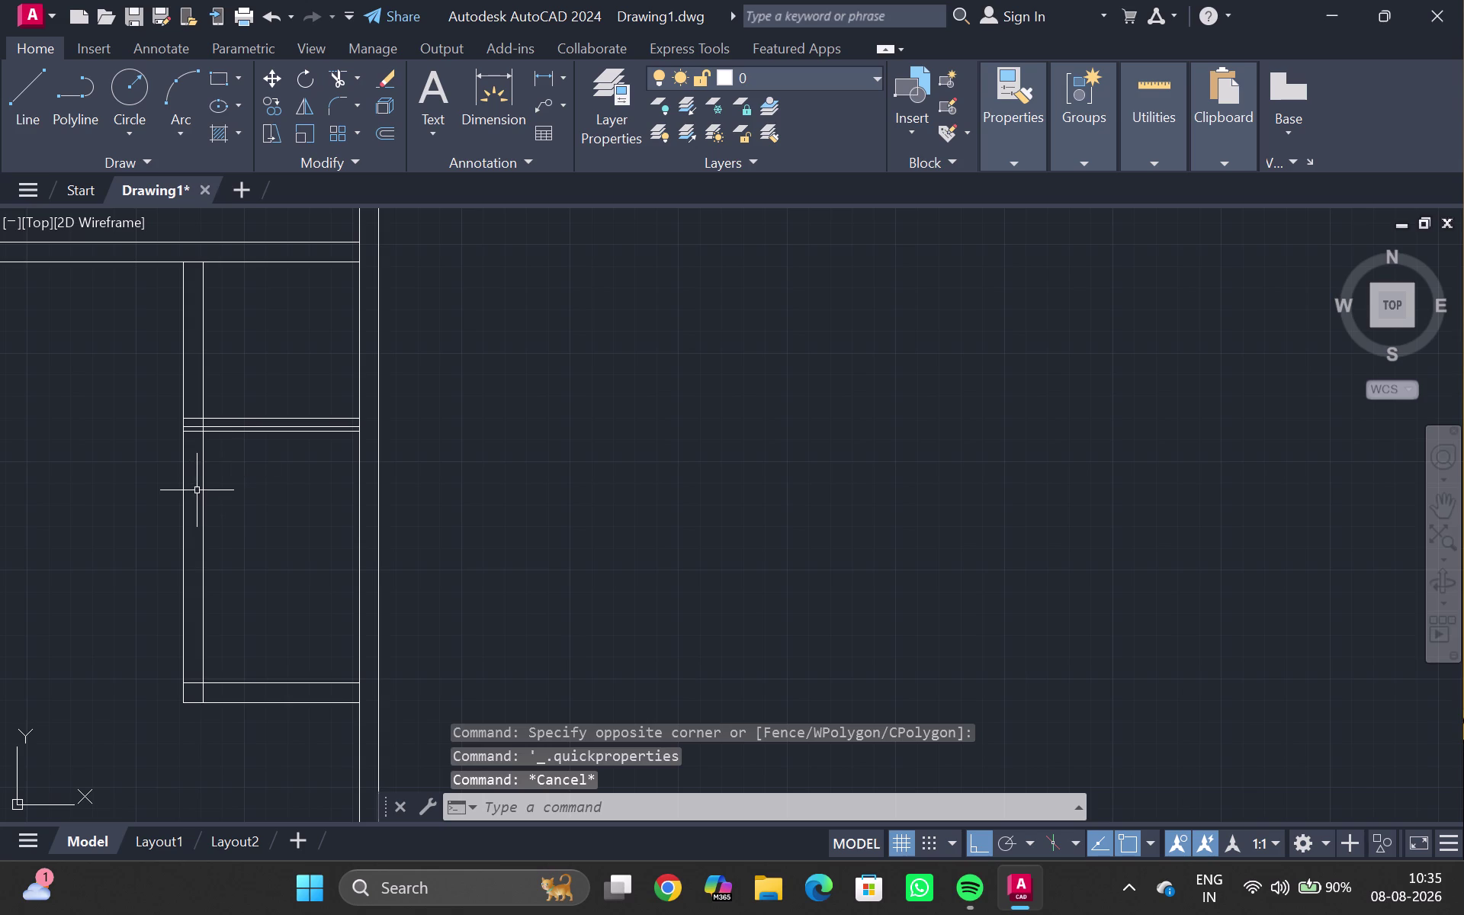
Select the inner left vertical line, short horizontal line and wall-junction lines.
click(201, 492)
click(178, 497)
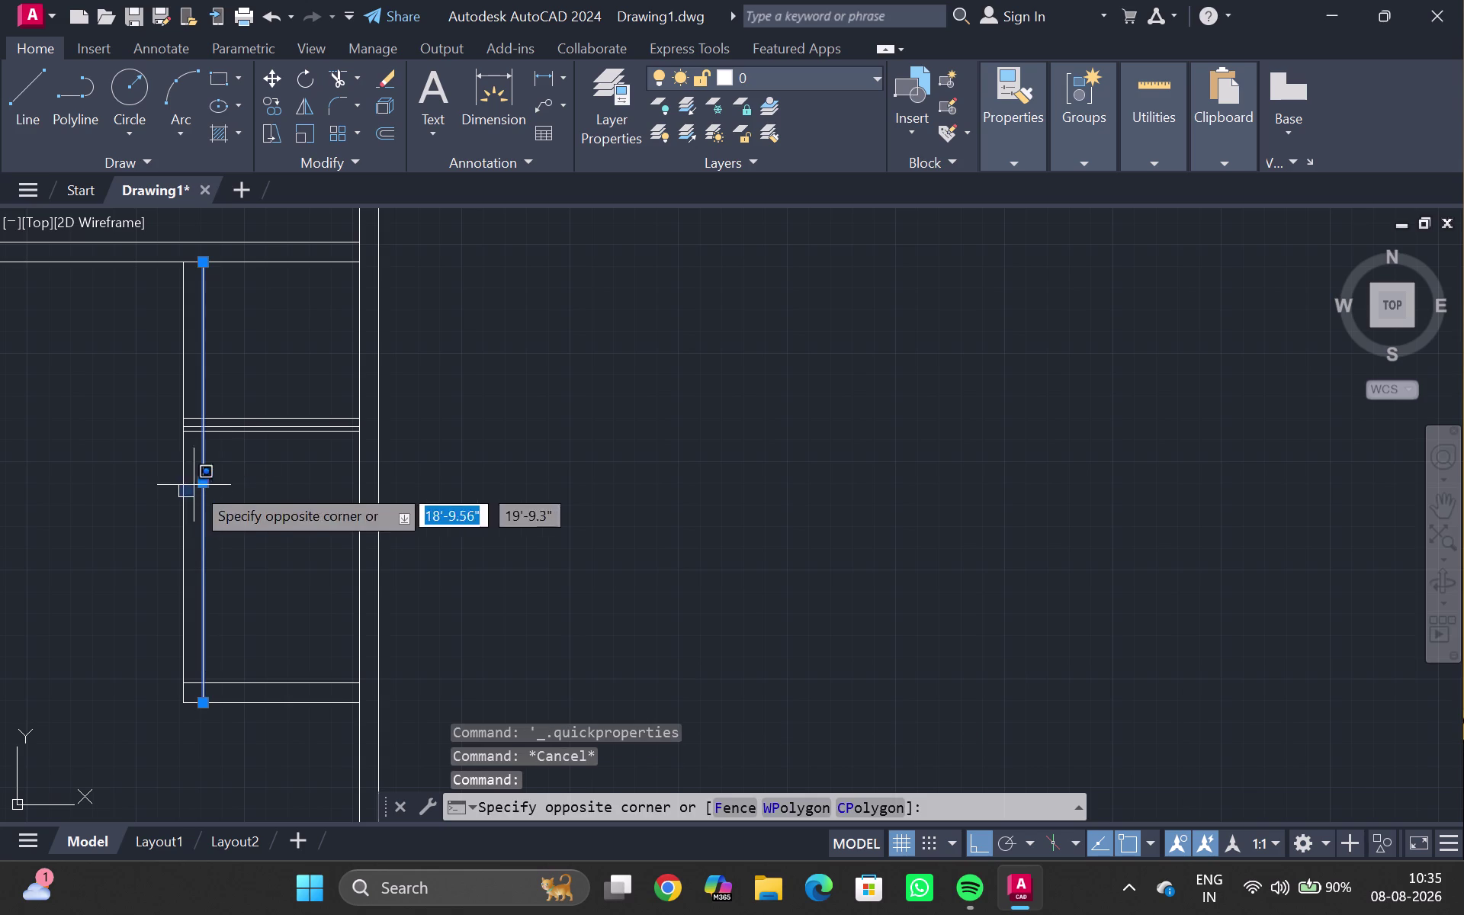
drag(160, 412, 267, 429)
click(268, 428)
triple_click(145, 394)
double_click(248, 406)
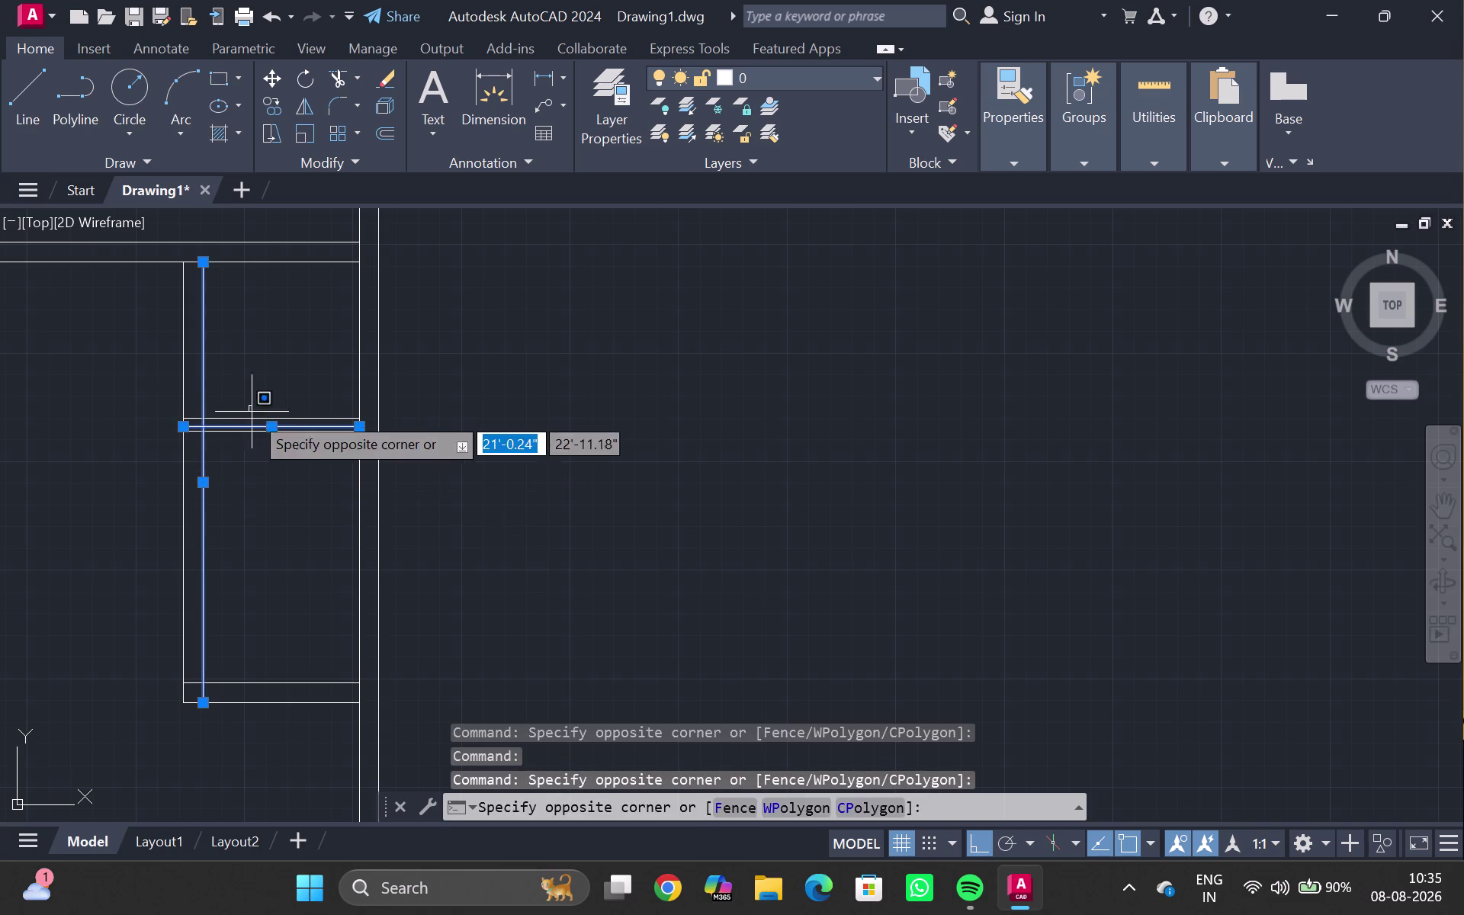
drag(253, 463, 253, 481)
double_click(185, 481)
double_click(176, 474)
click(228, 421)
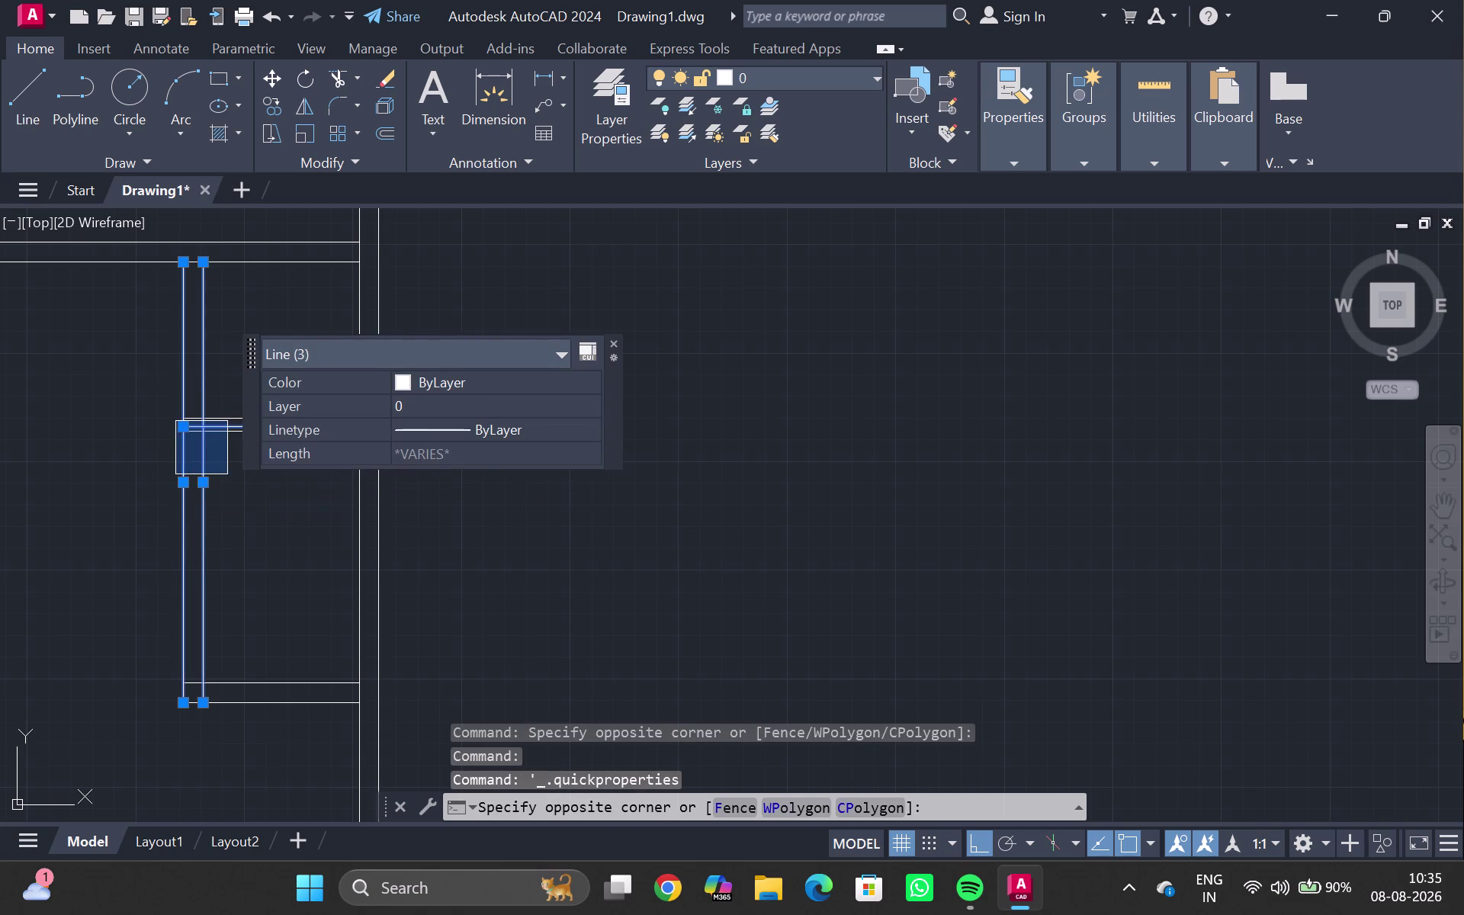
click(228, 421)
Add the remaining stray interior lines to the selection and delete them.
scroll(up, 3)
click(240, 402)
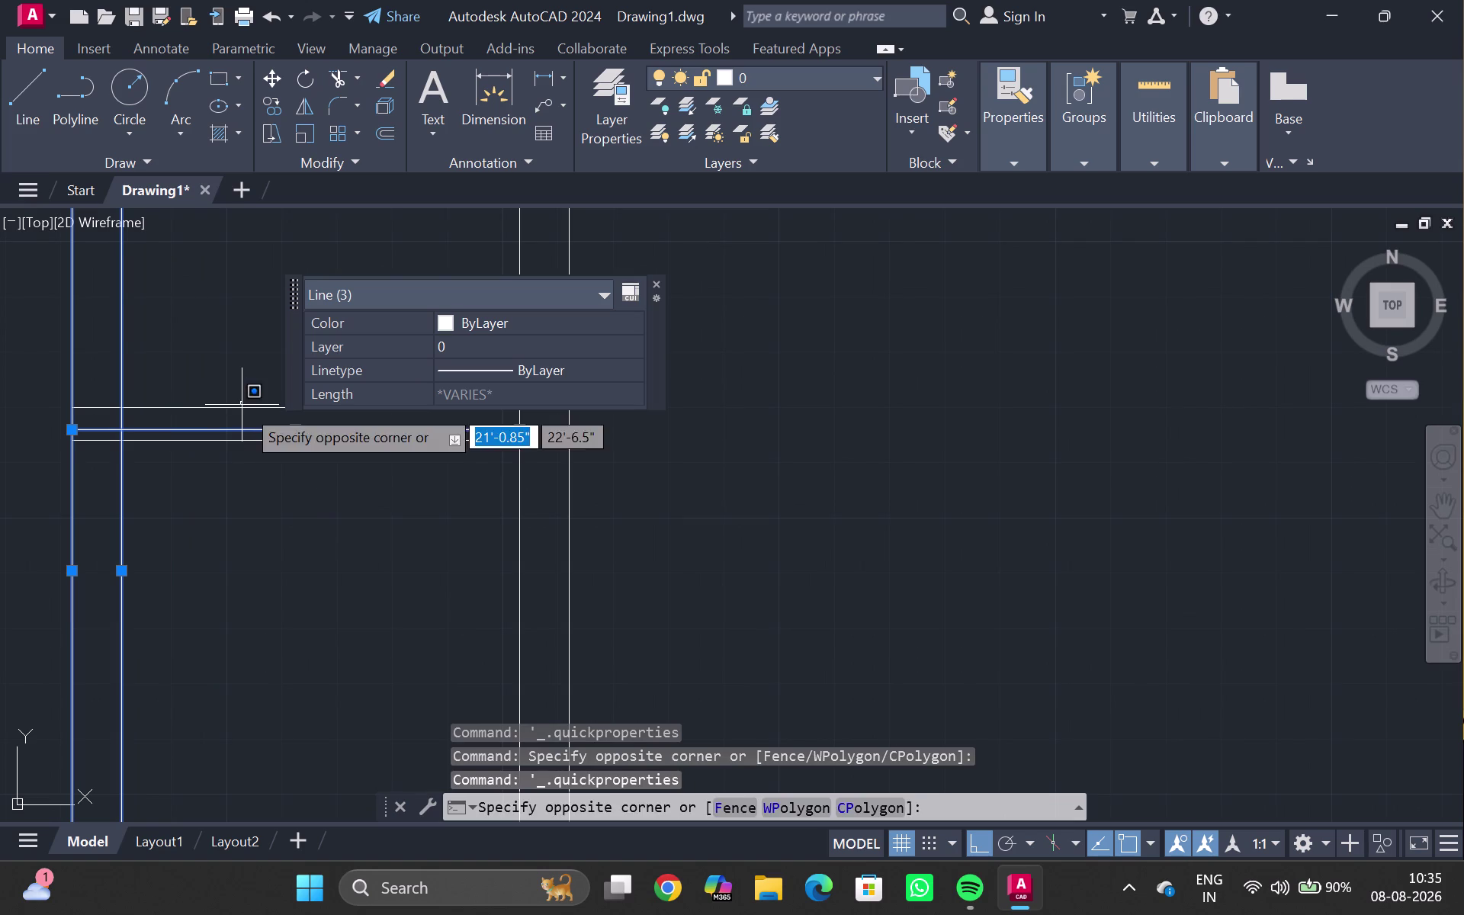
click(244, 406)
click(244, 407)
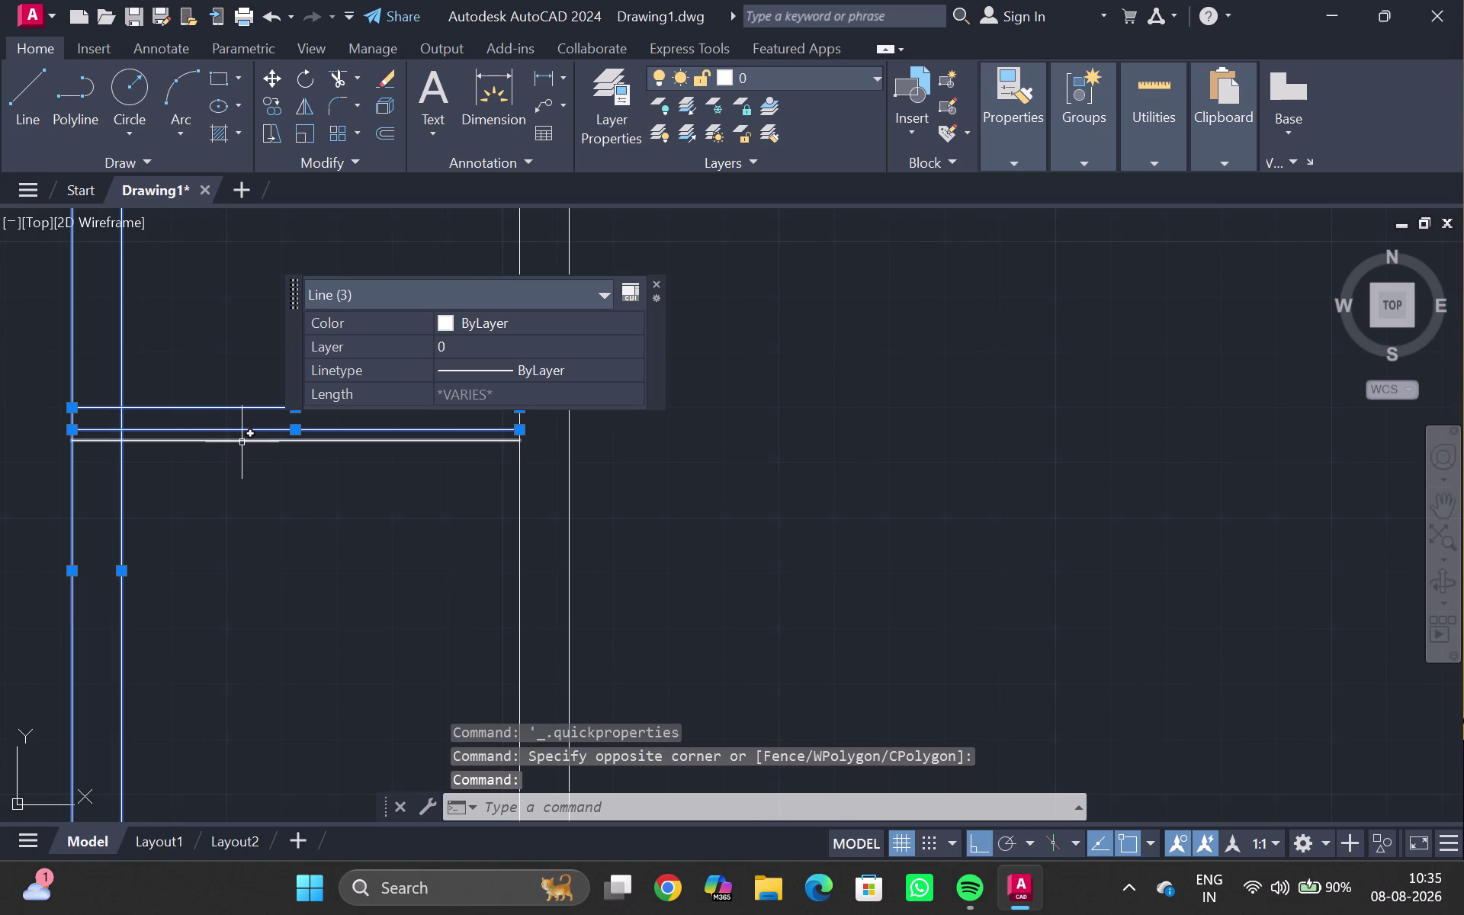
click(242, 441)
scroll(down, 3)
middle_drag(243, 446, 241, 330)
click(244, 736)
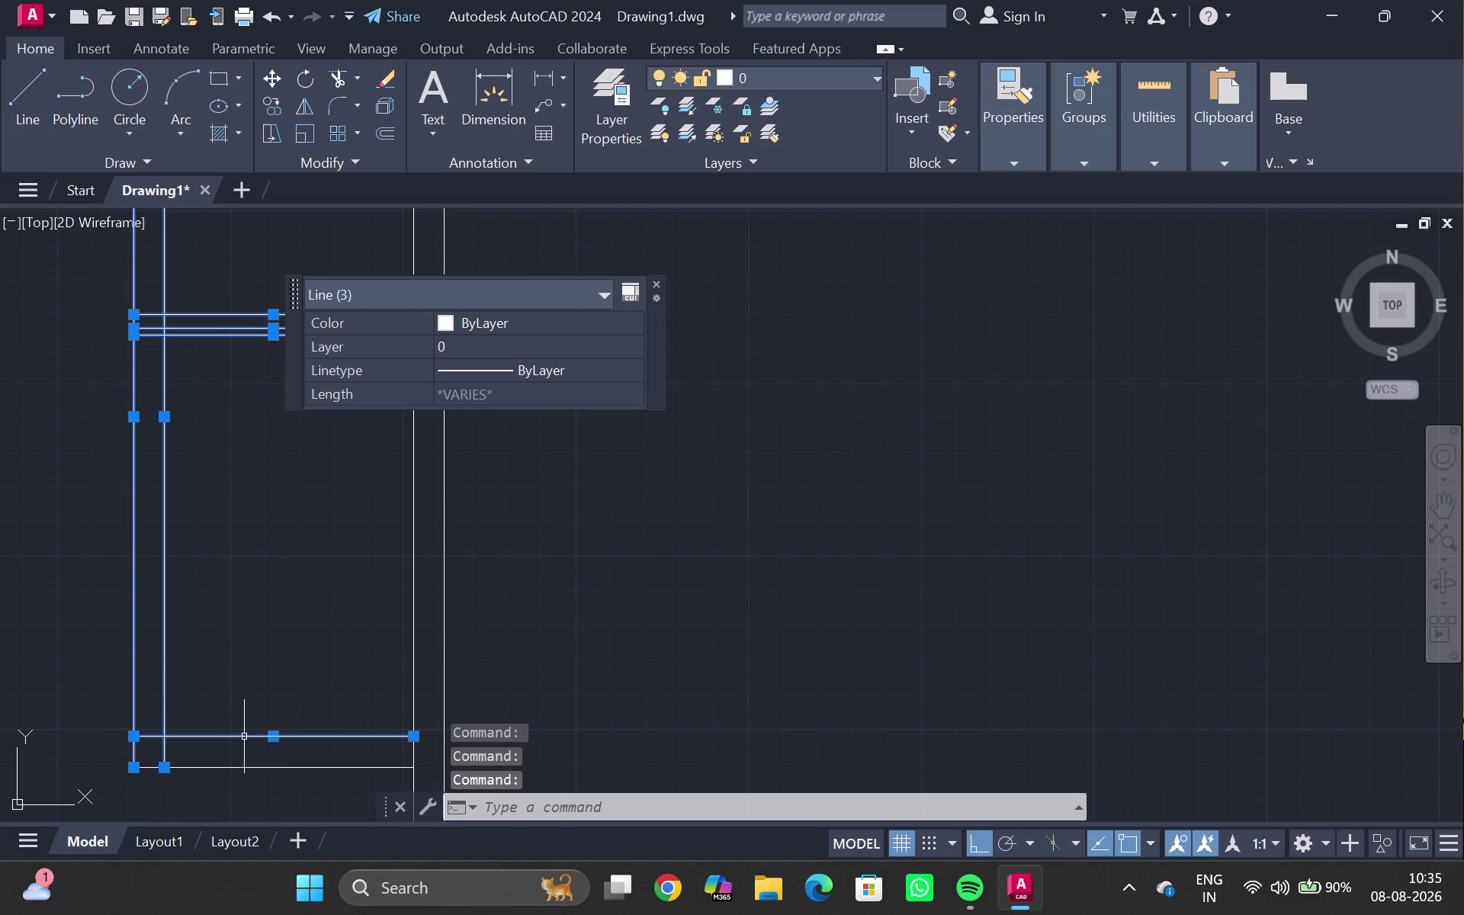
click(238, 767)
key(Delete)
Delete the short stray vertical line and the leftover horizontal line piece.
scroll(down, 3)
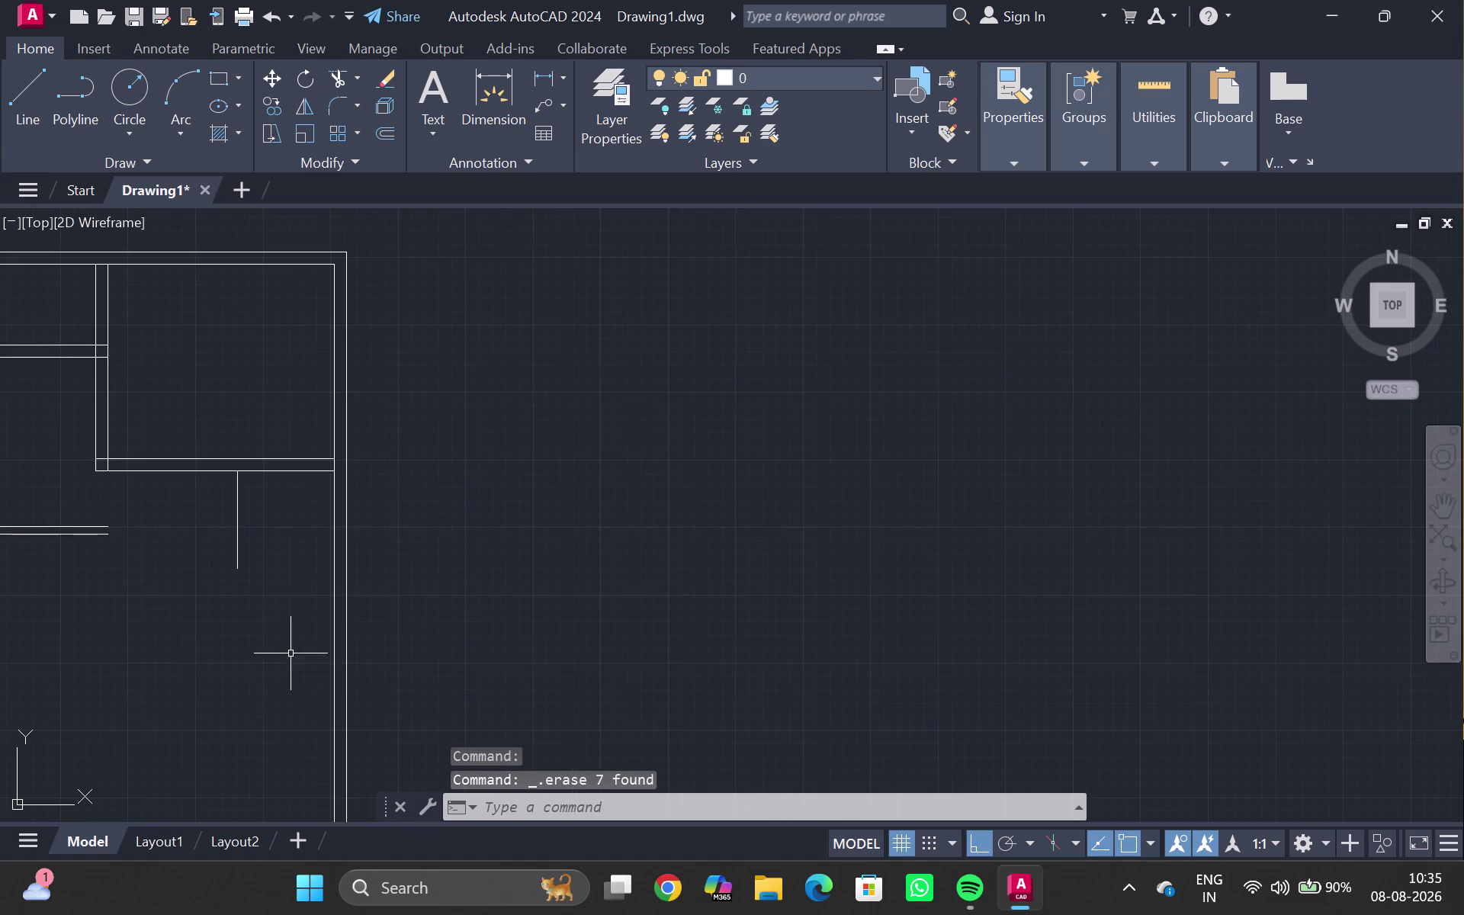
middle_drag(287, 564, 292, 666)
scroll(up, 3)
scroll(up, 3)
click(188, 587)
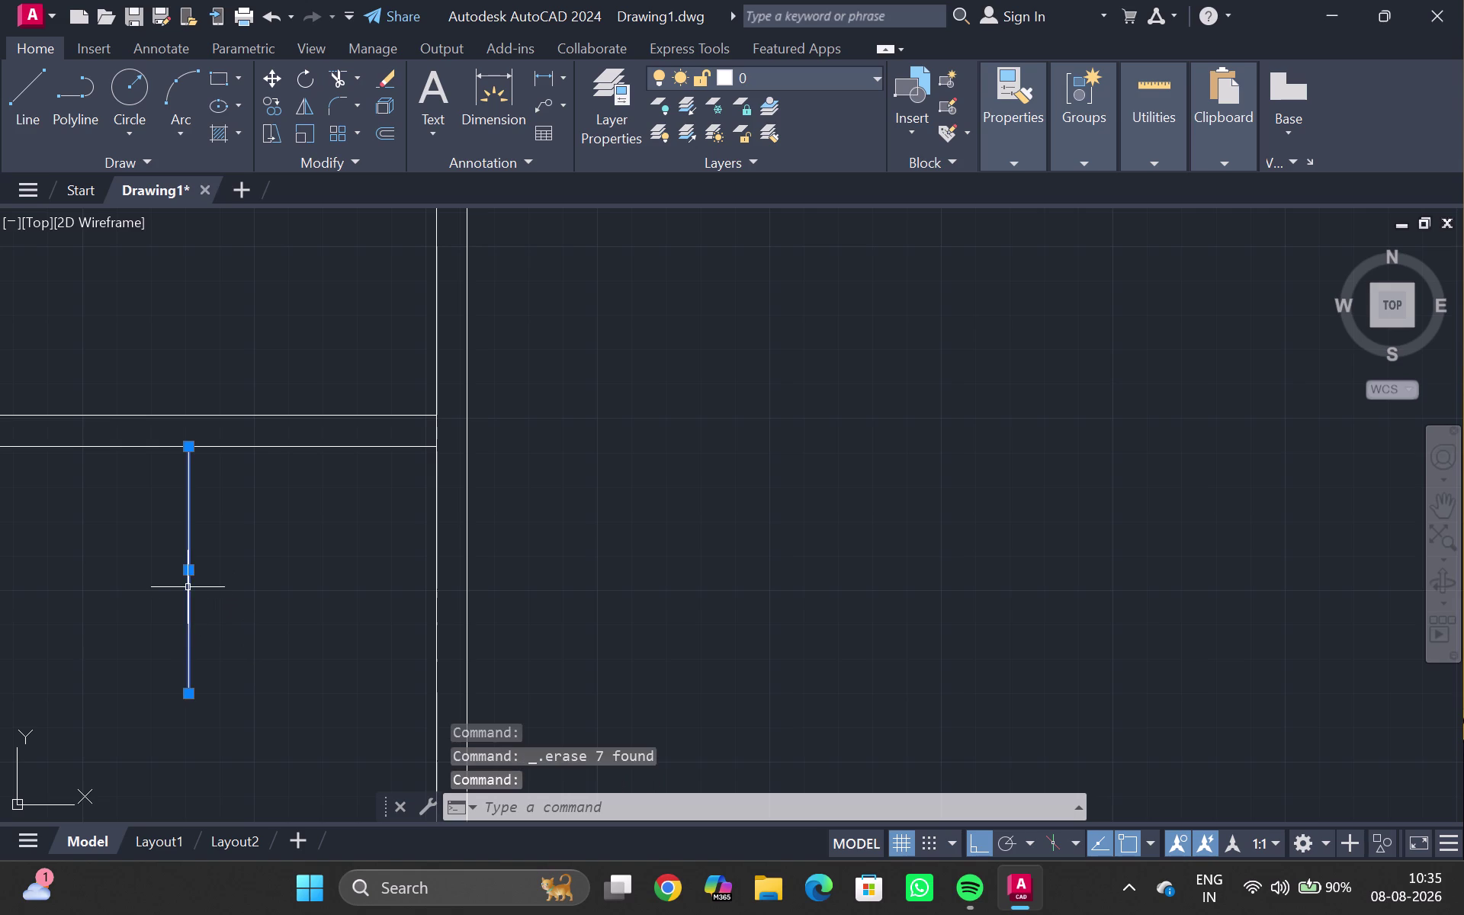
key(Delete)
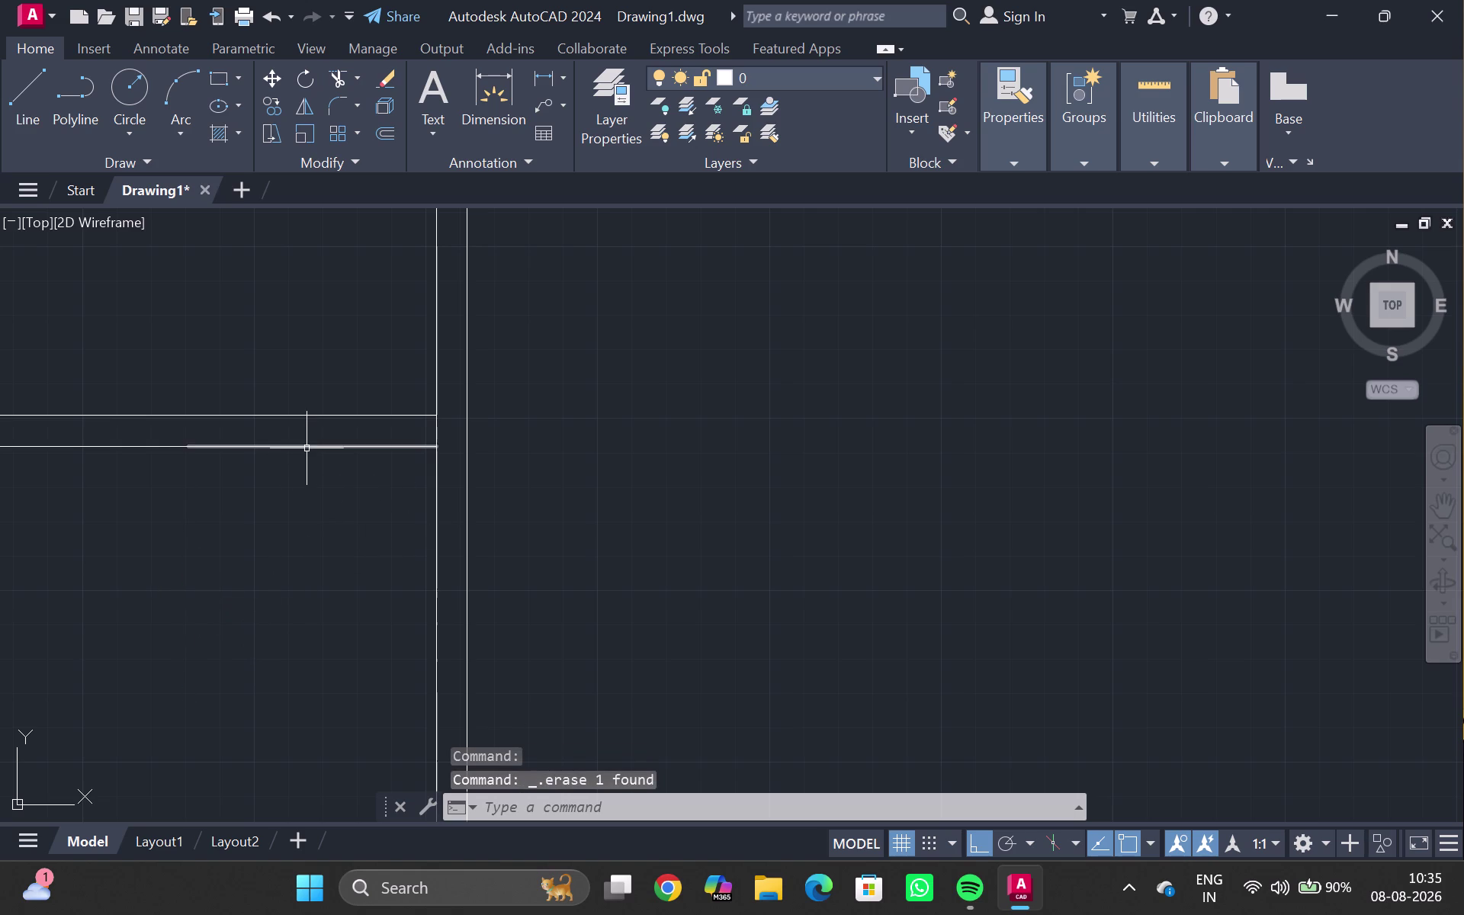
click(307, 449)
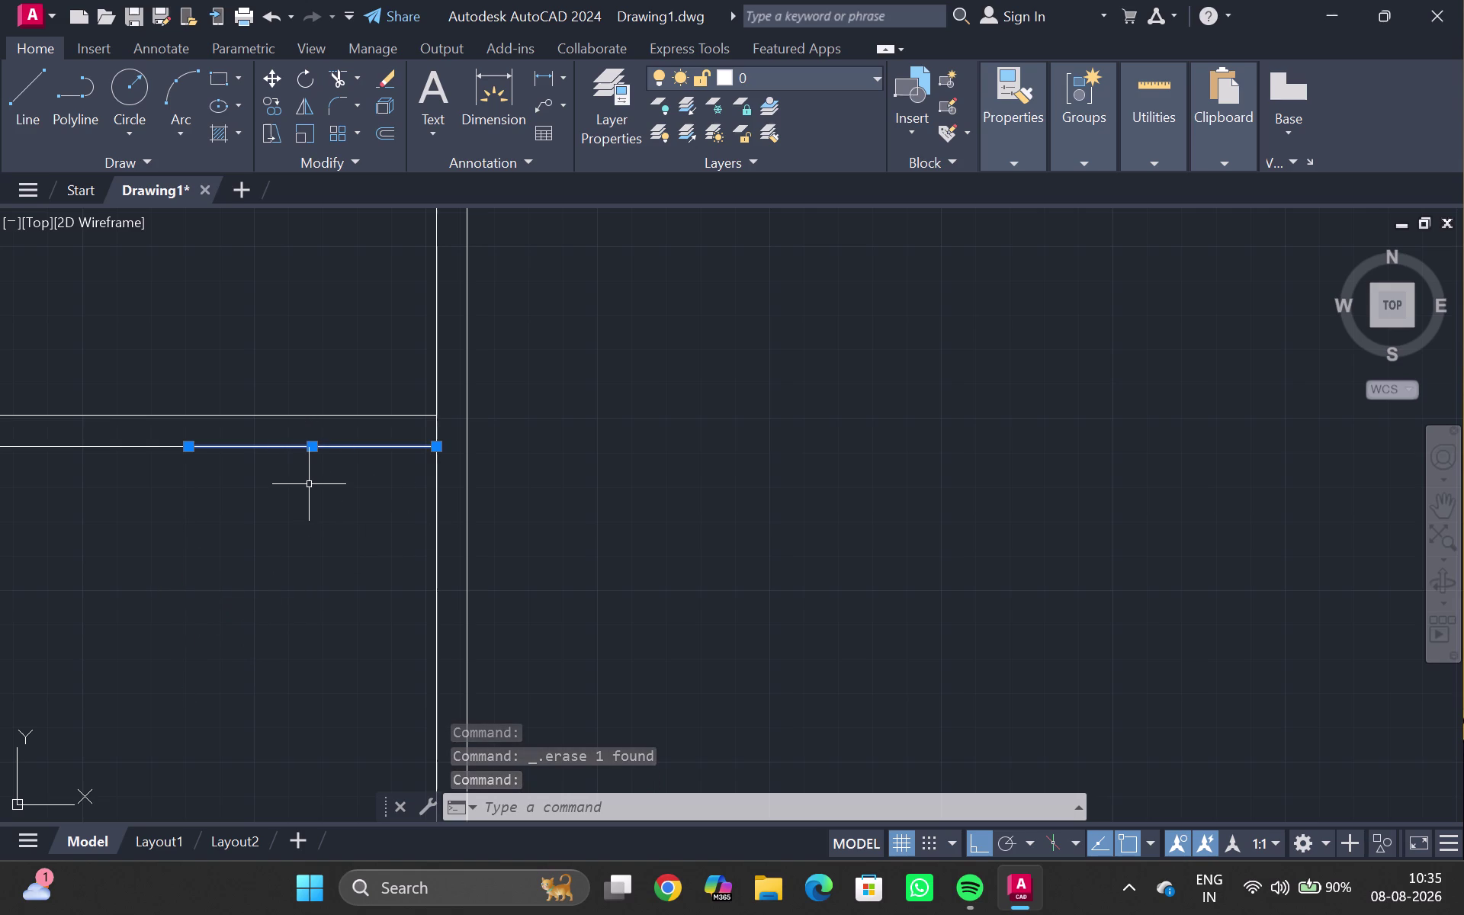
key(Delete)
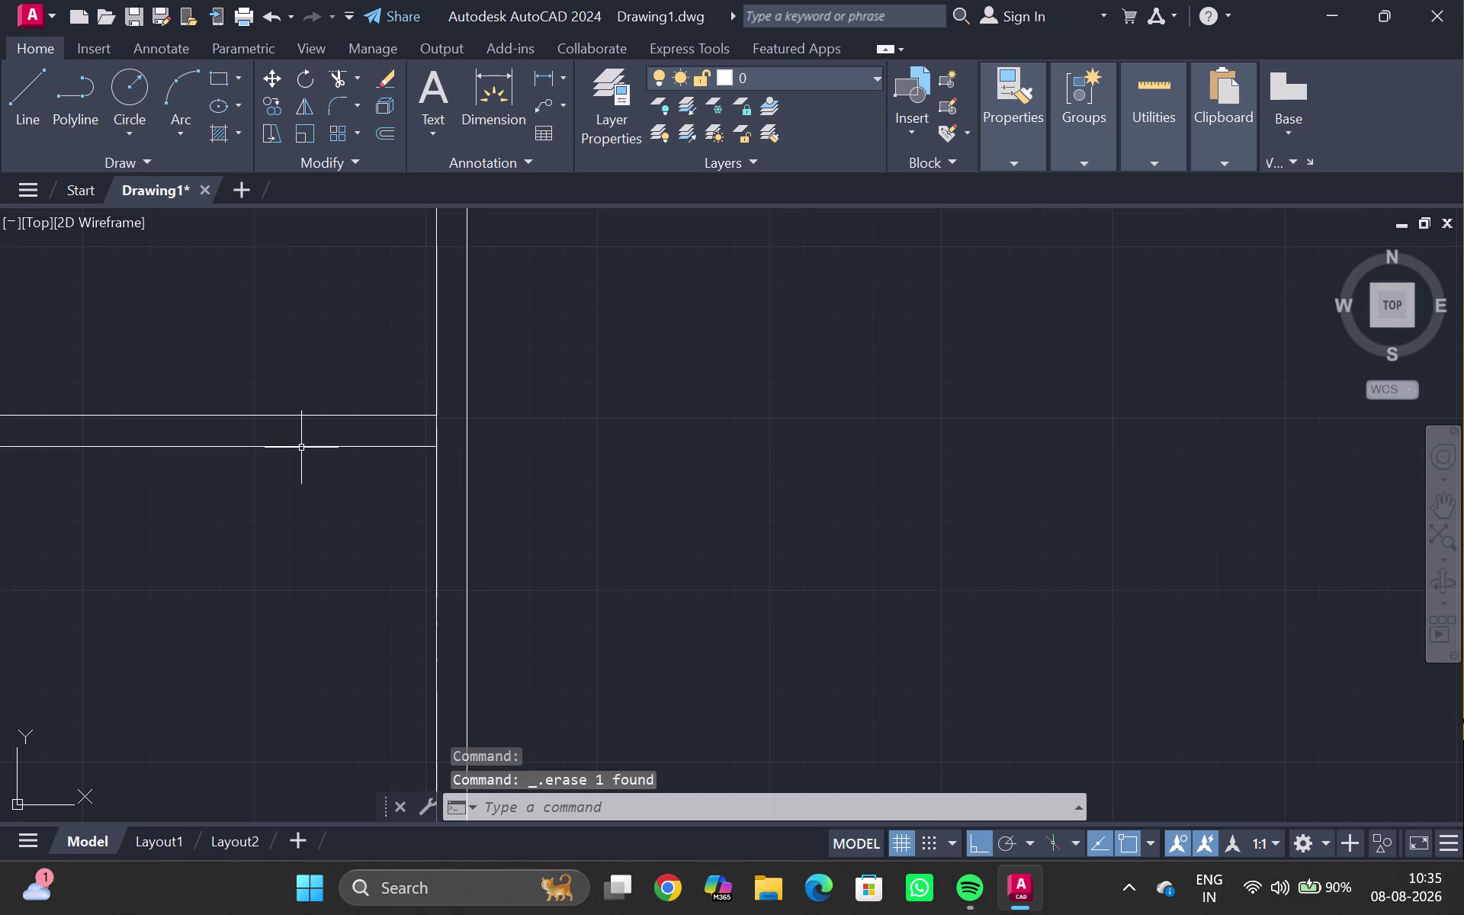
click(301, 449)
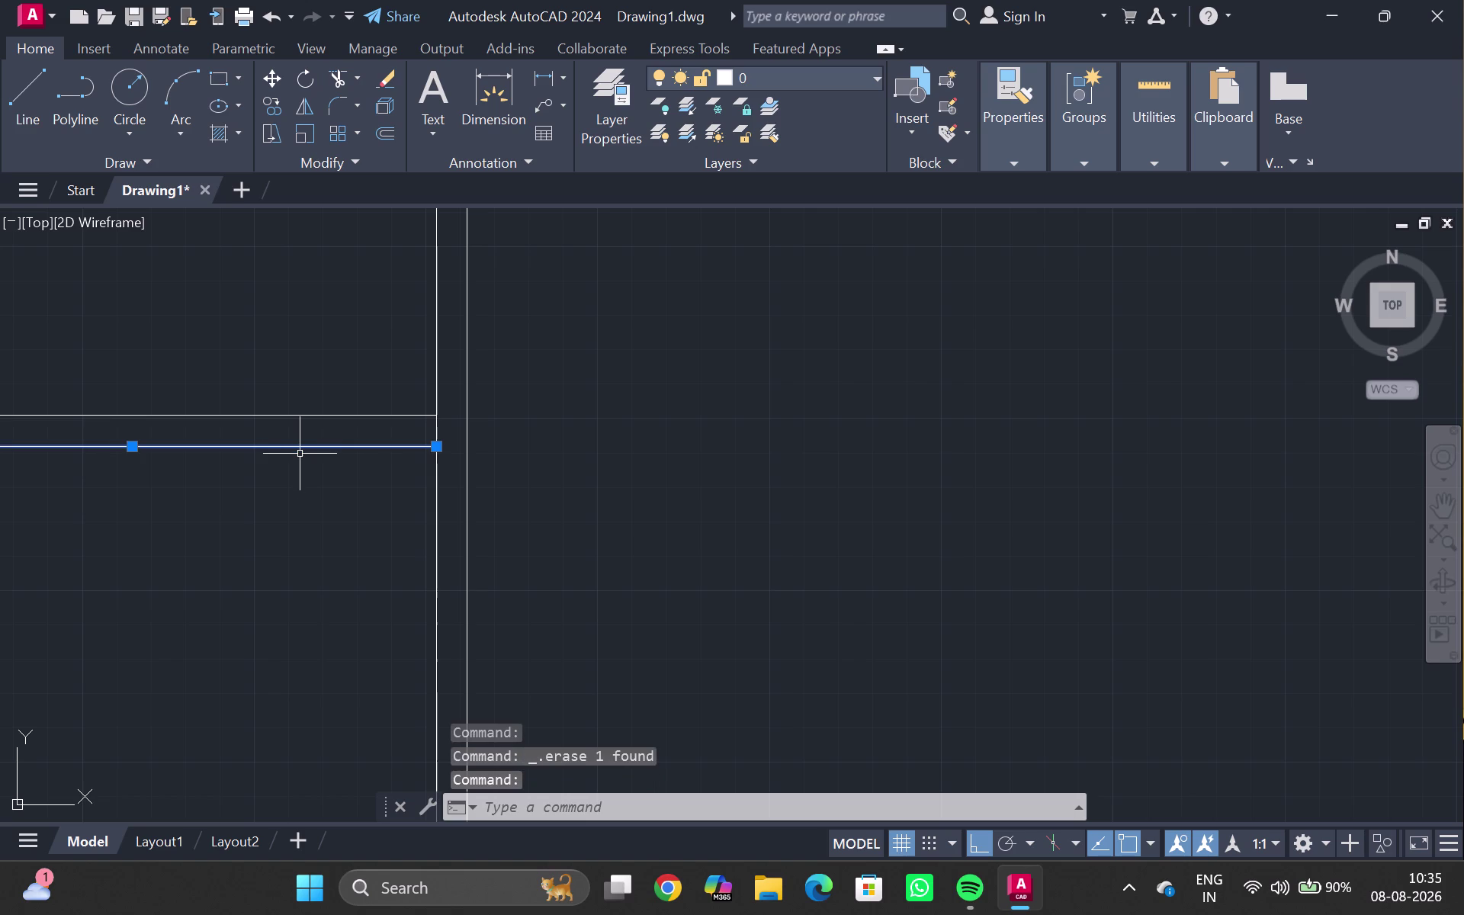
Offset the interior wall line 6' to create a new wall line.
key(o)
key(Return)
text(6')
key(Return)
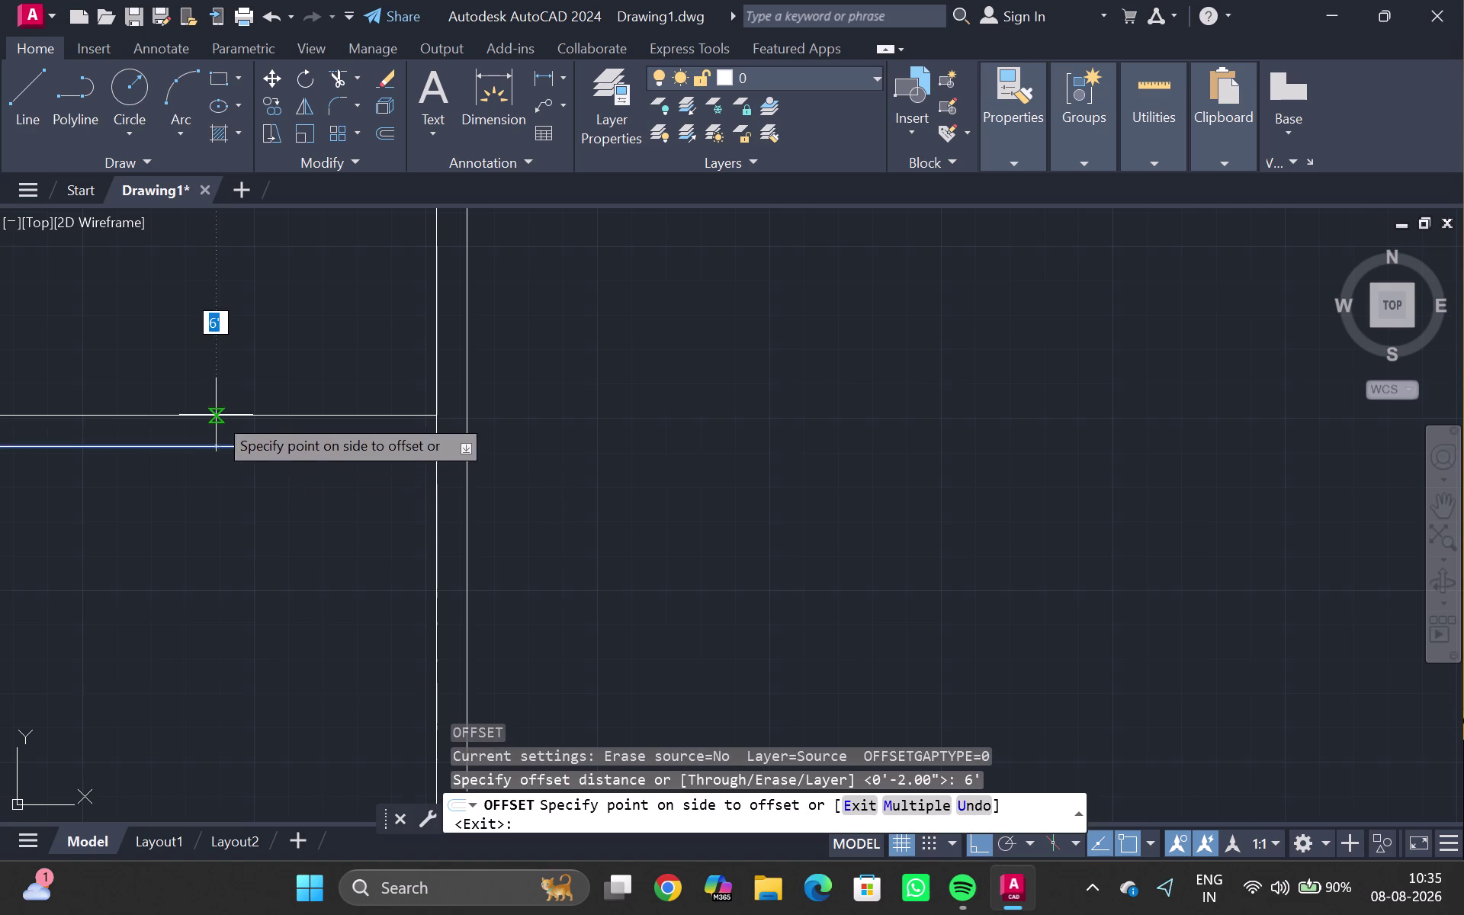
click(231, 609)
click(437, 515)
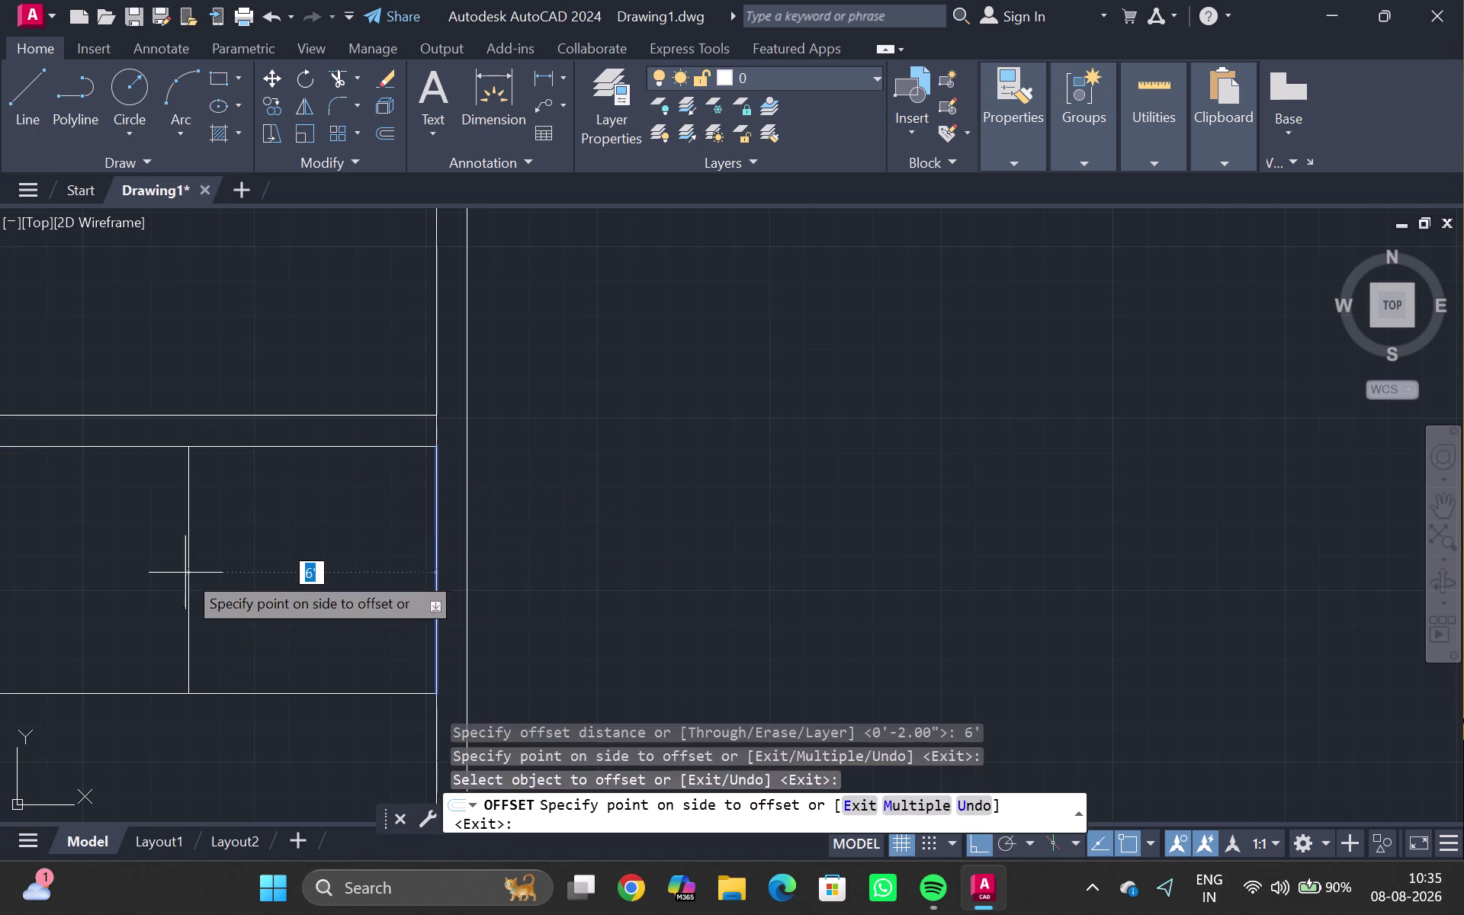
Offset another wall line 6' to the inner side and end the offset.
click(183, 573)
double_click(295, 696)
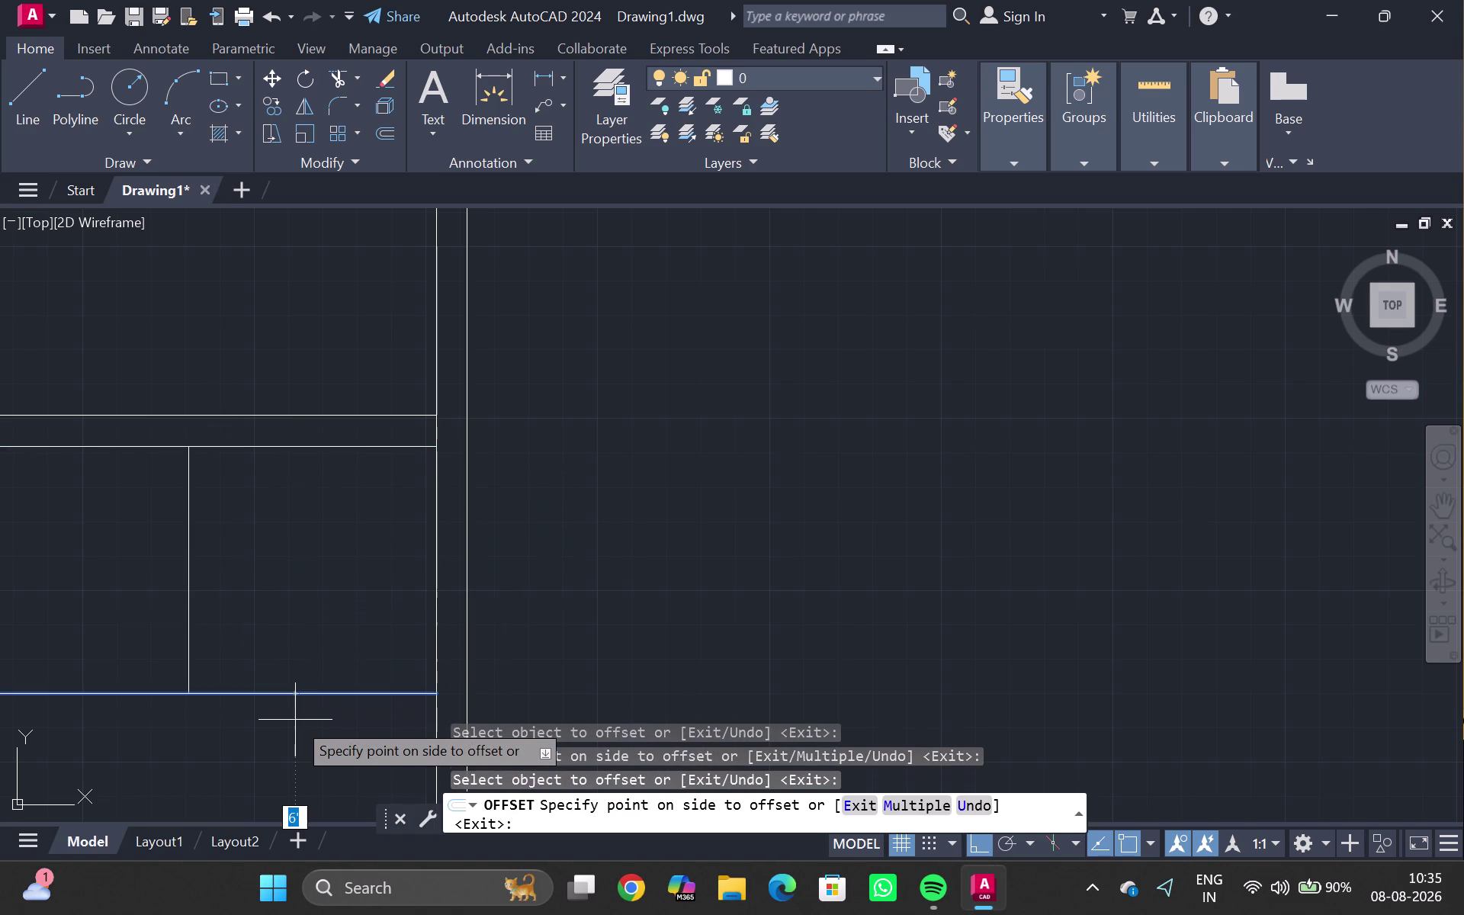
text(9)
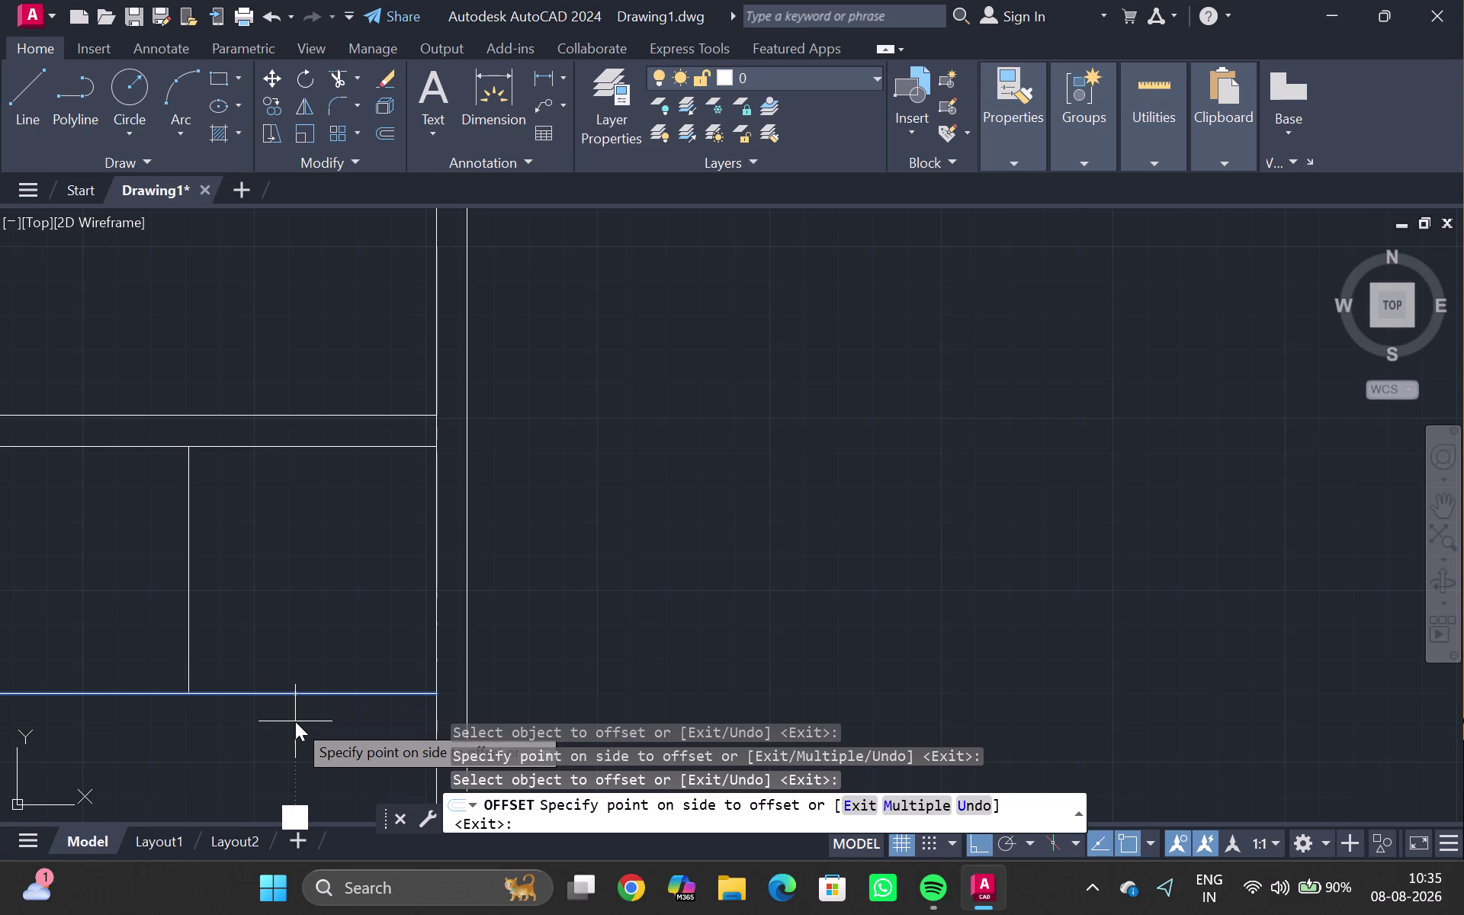
text(")
scroll(down, 3)
middle_drag(437, 443, 454, 410)
scroll(up, 3)
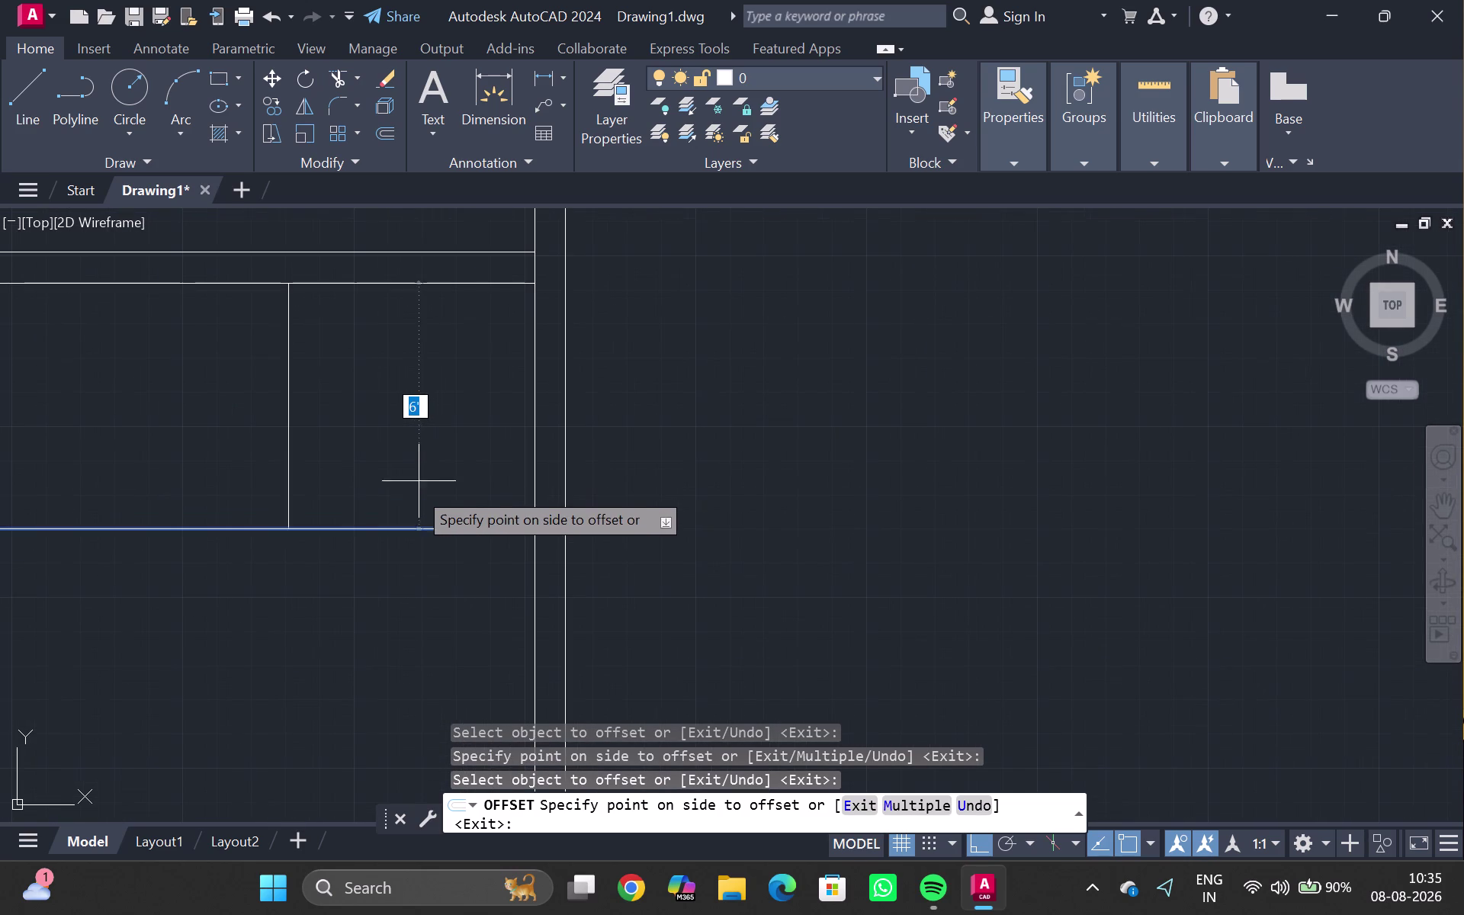
click(402, 526)
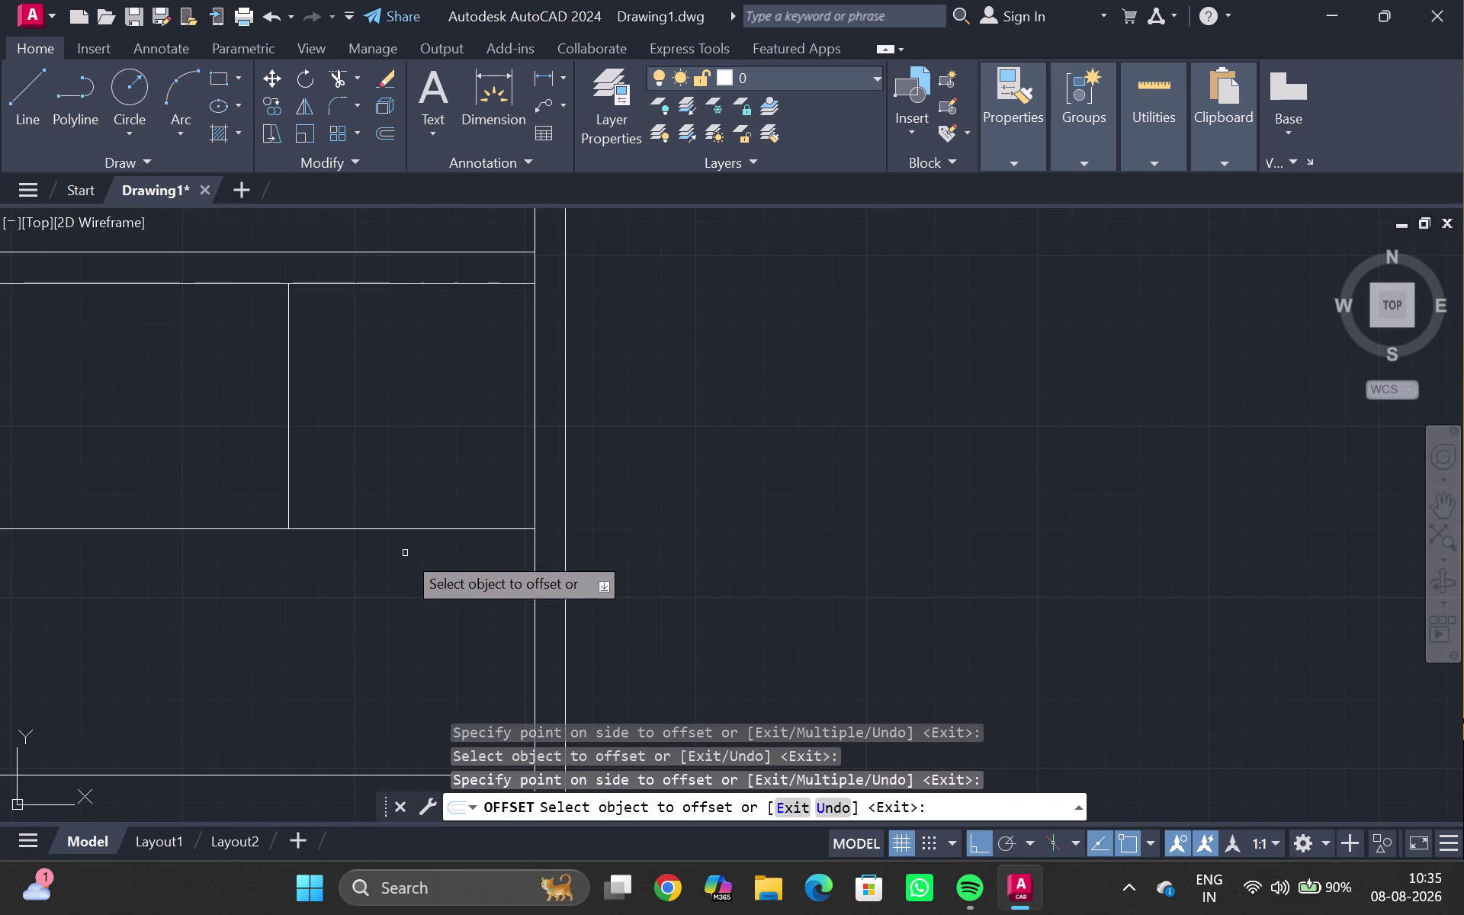
key(Escape)
Erase the unwanted bottom offset line and check the new 14'-9" wall line.
click(374, 775)
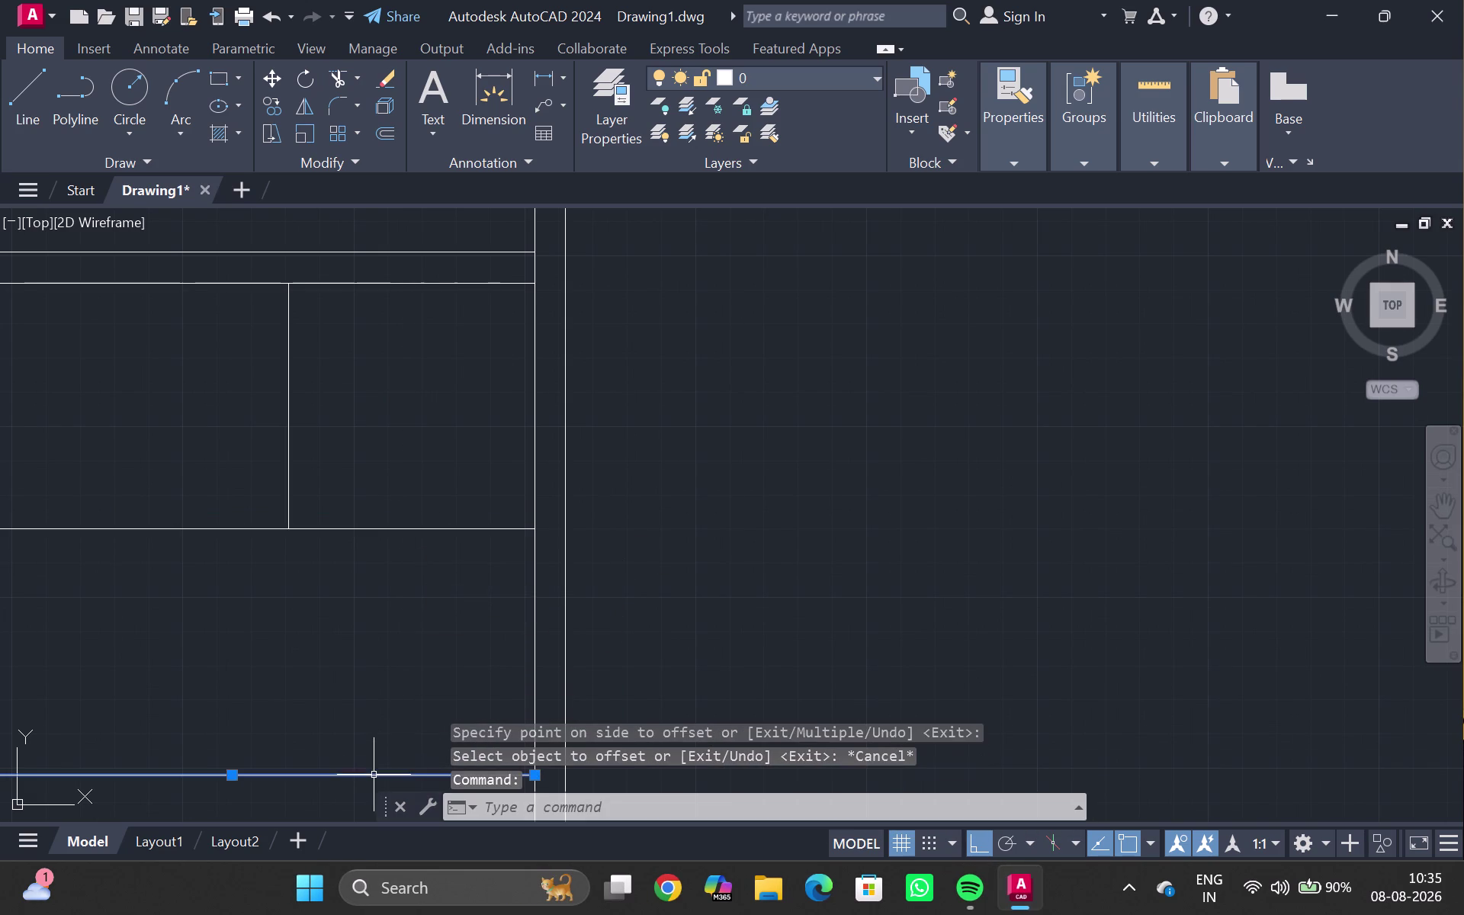
key(Delete)
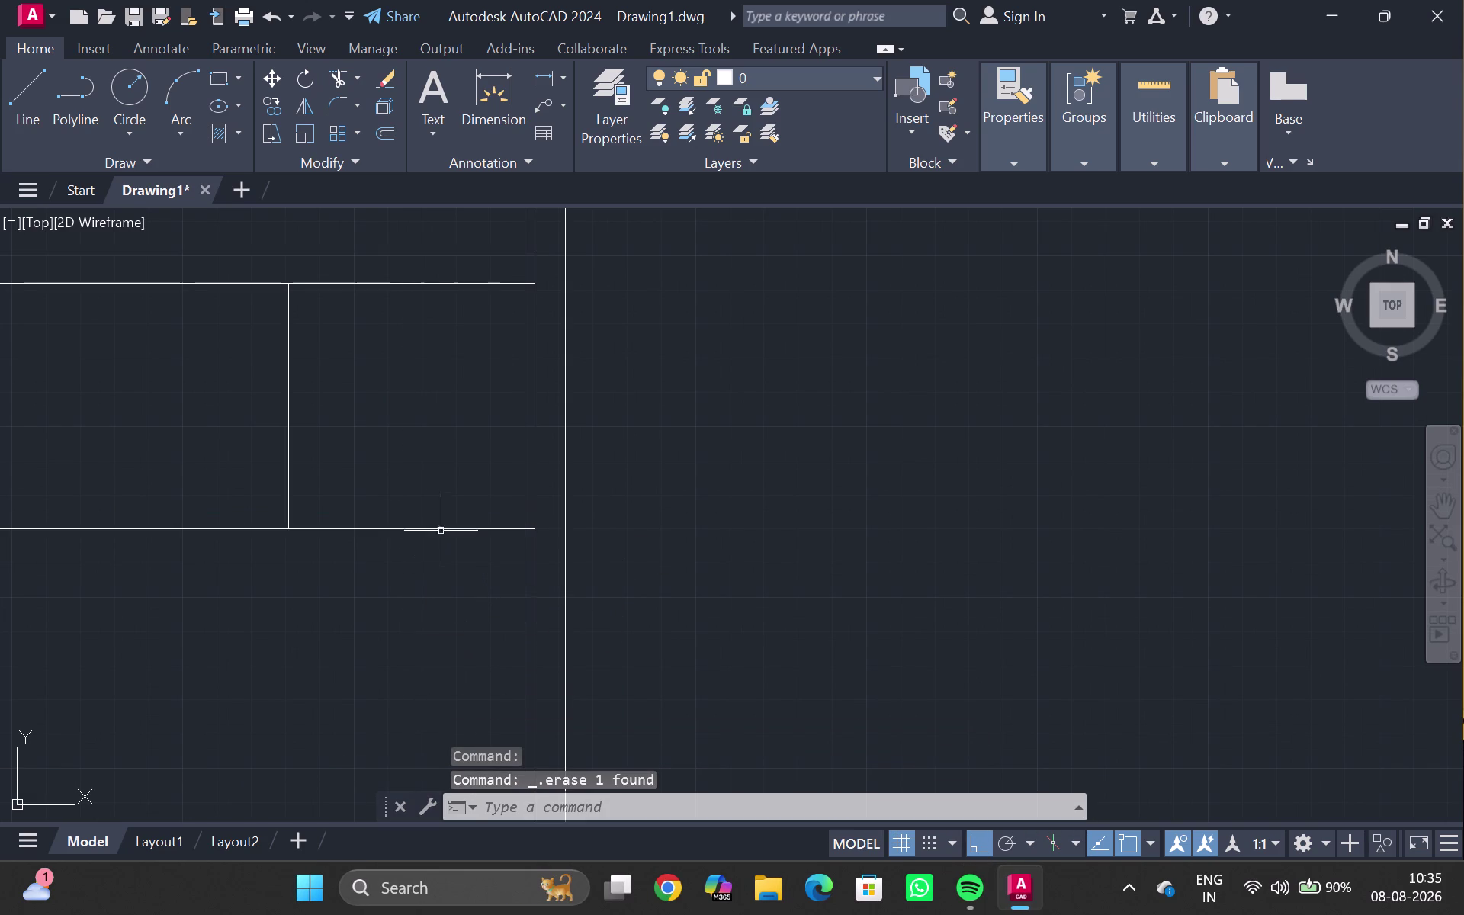
double_click(439, 529)
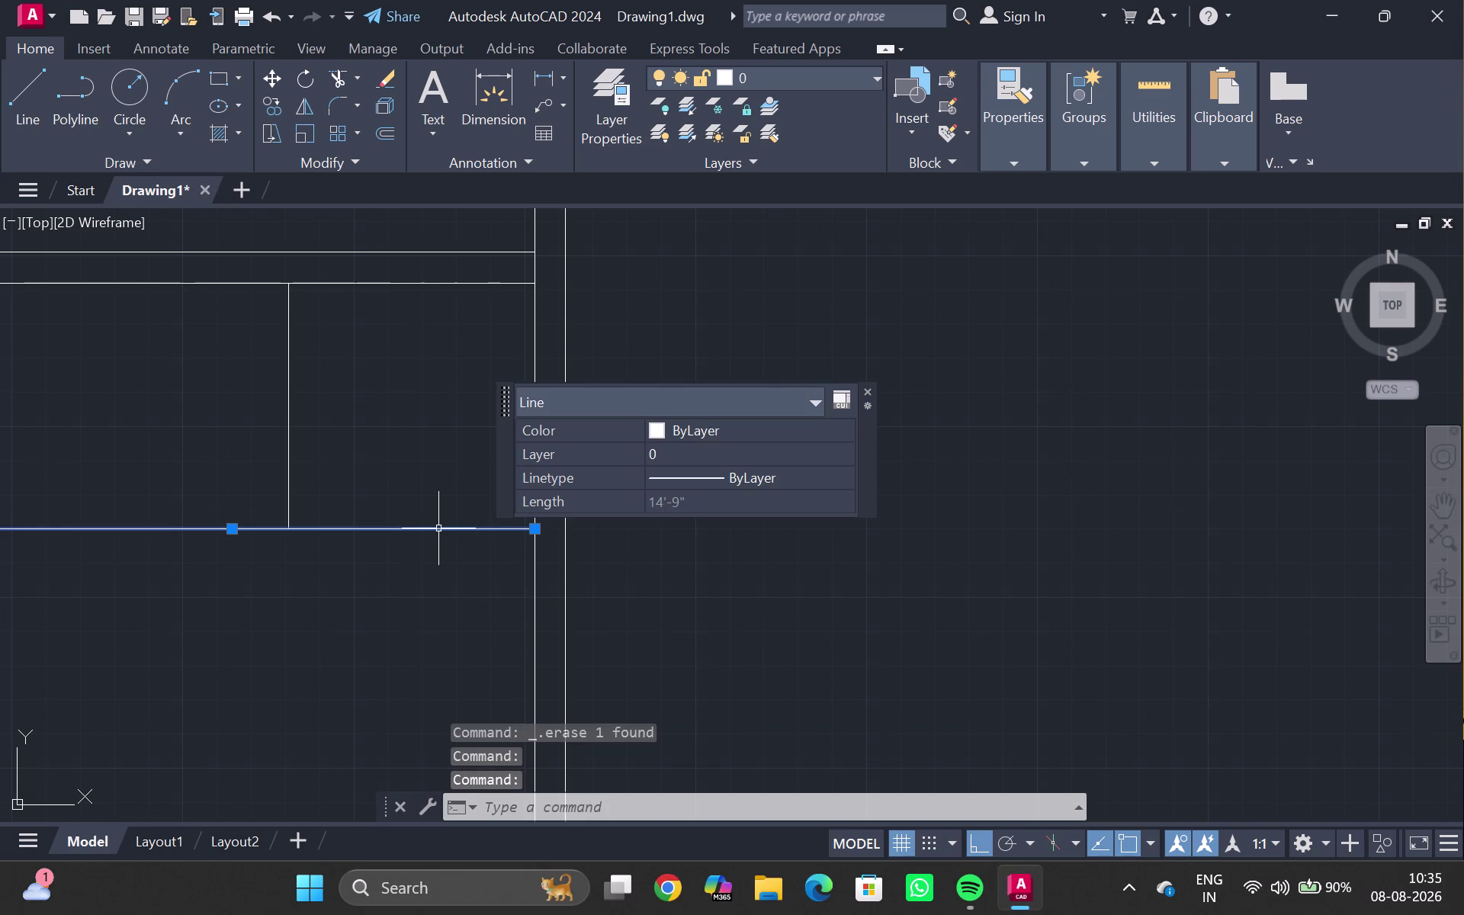
Start a second OFFSET with a 9" distance.
key(o)
key(Return)
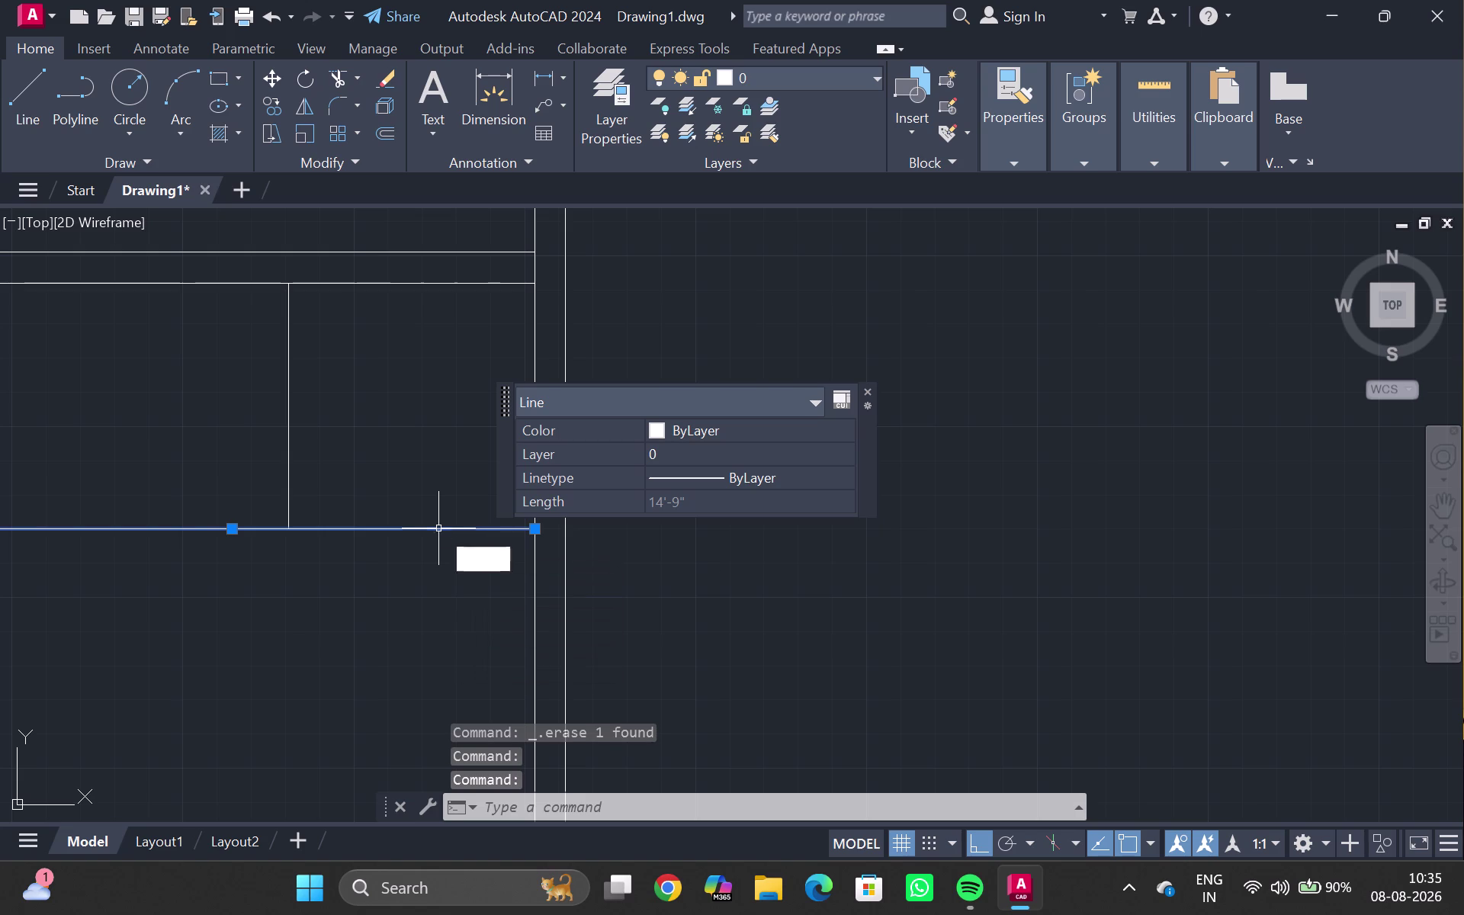
text(9")
key(Return)
Offset the new horizontal wall line and the vertical wall line 9".
click(441, 528)
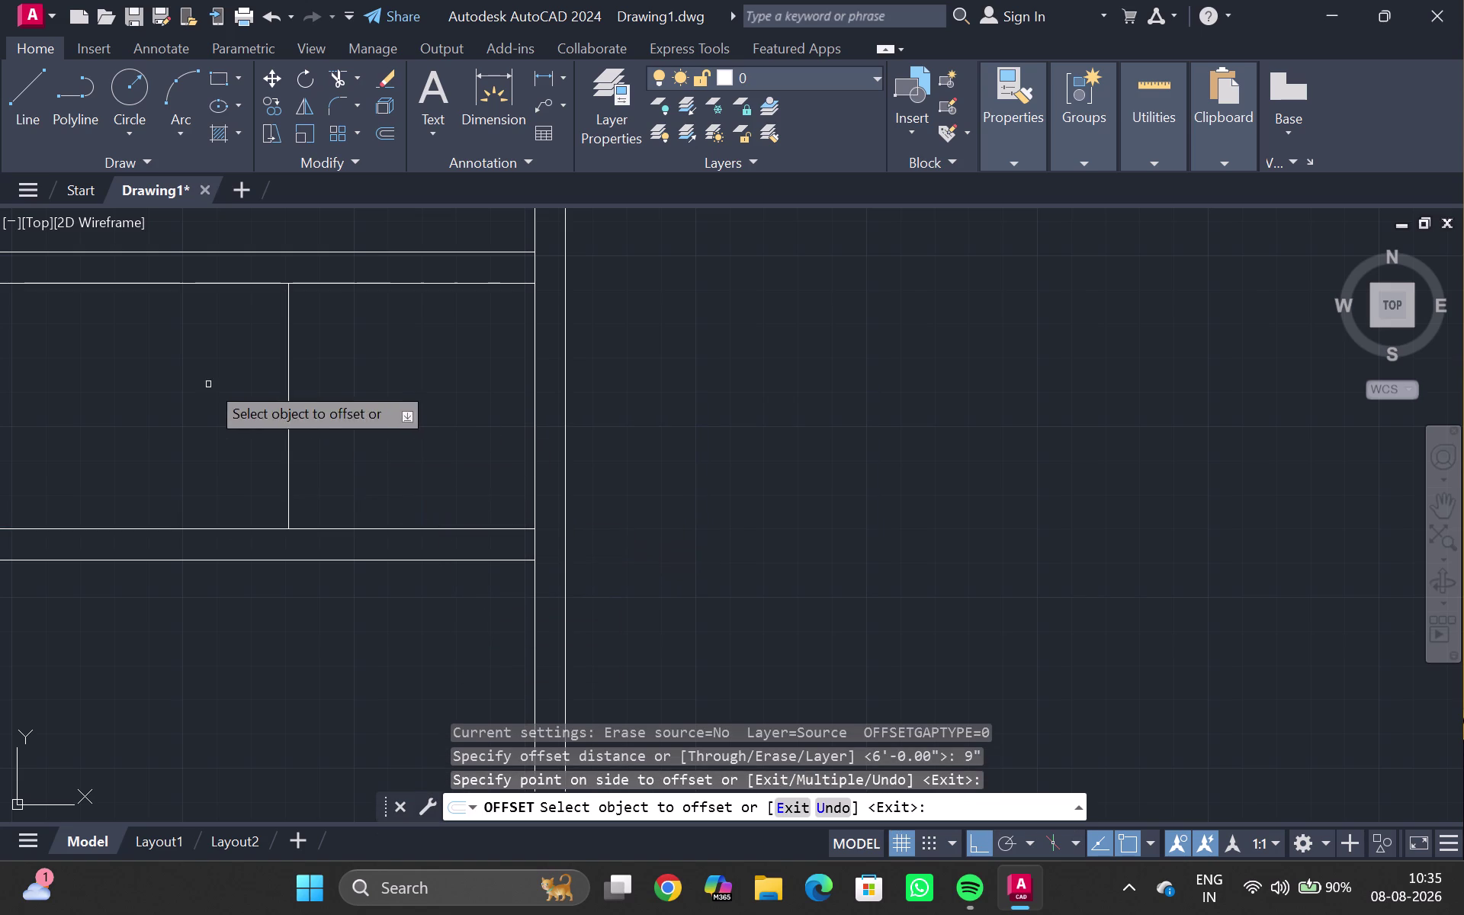
click(286, 404)
click(220, 419)
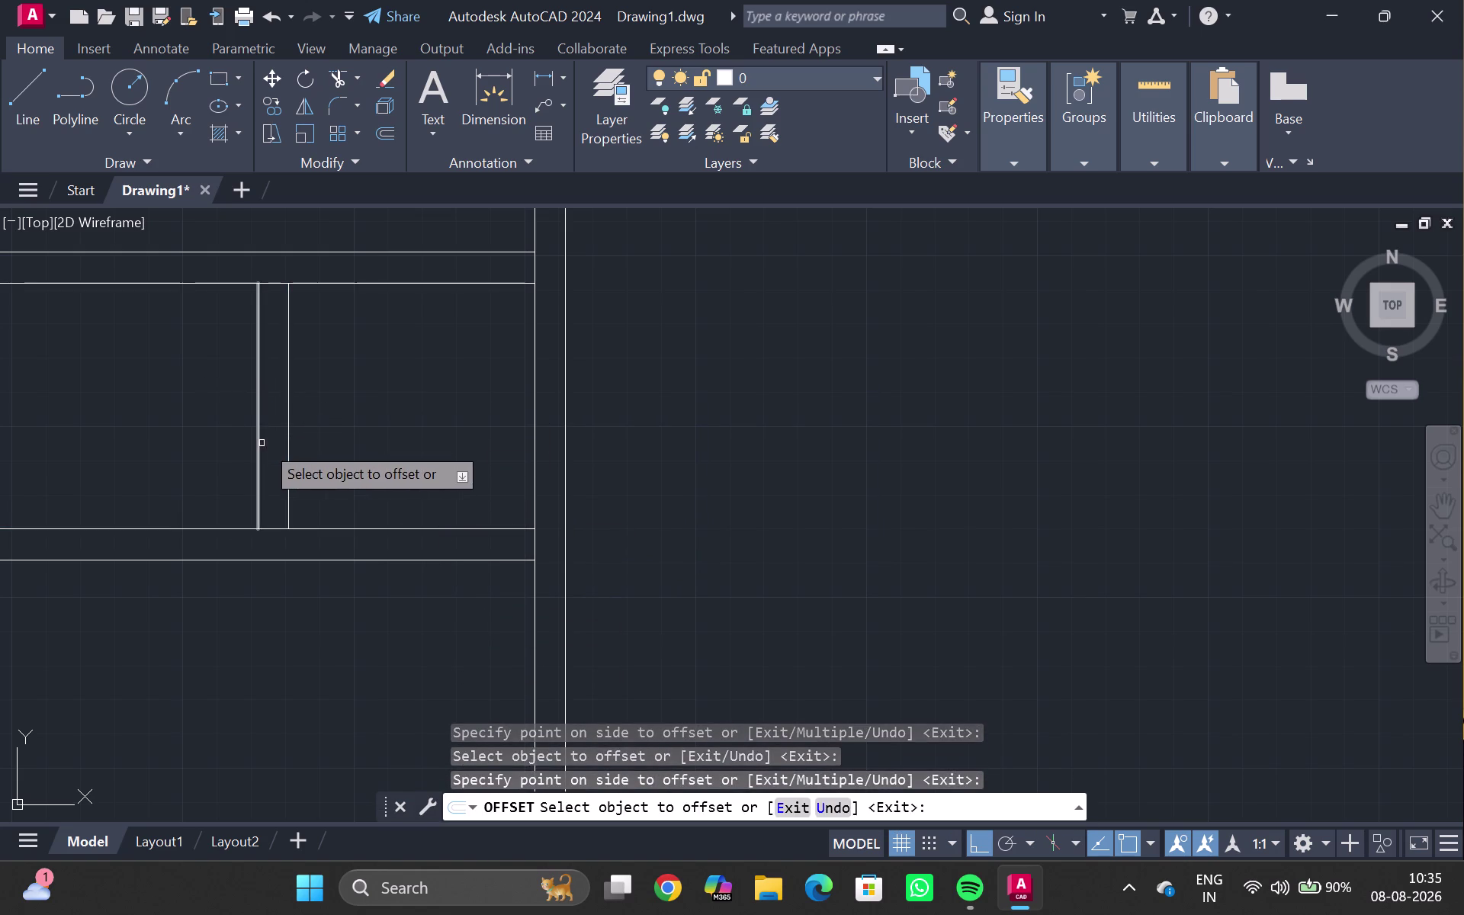
key(Escape)
key(e)
Extend the vertical wall lines to meet the top and bottom walls.
key(x)
key(Return)
click(220, 425)
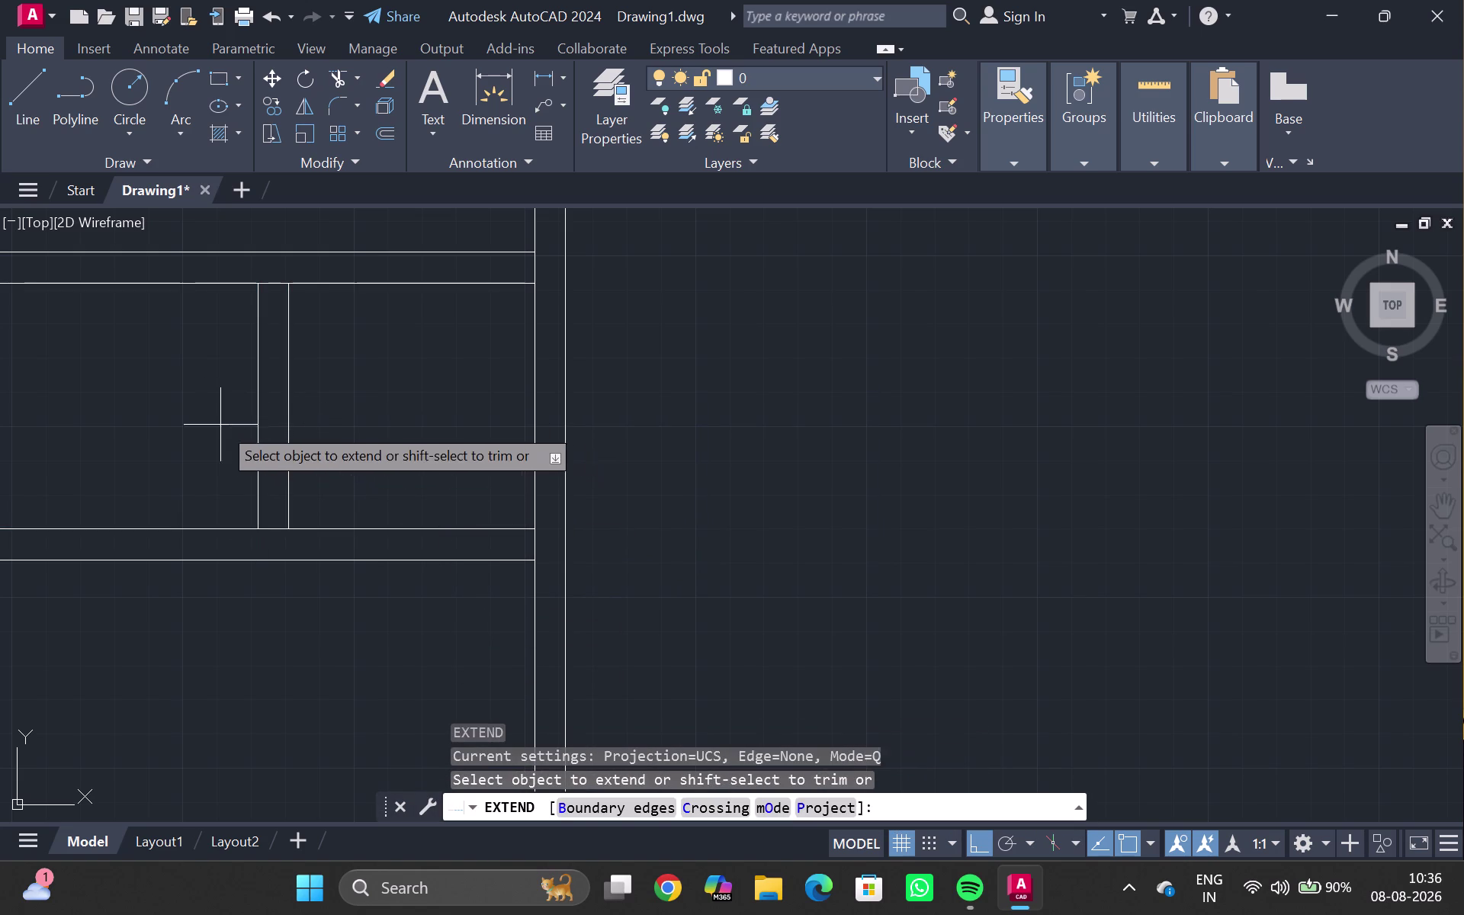
drag(229, 424, 427, 425)
drag(379, 424, 89, 400)
click(89, 401)
drag(247, 437, 362, 454)
click(363, 454)
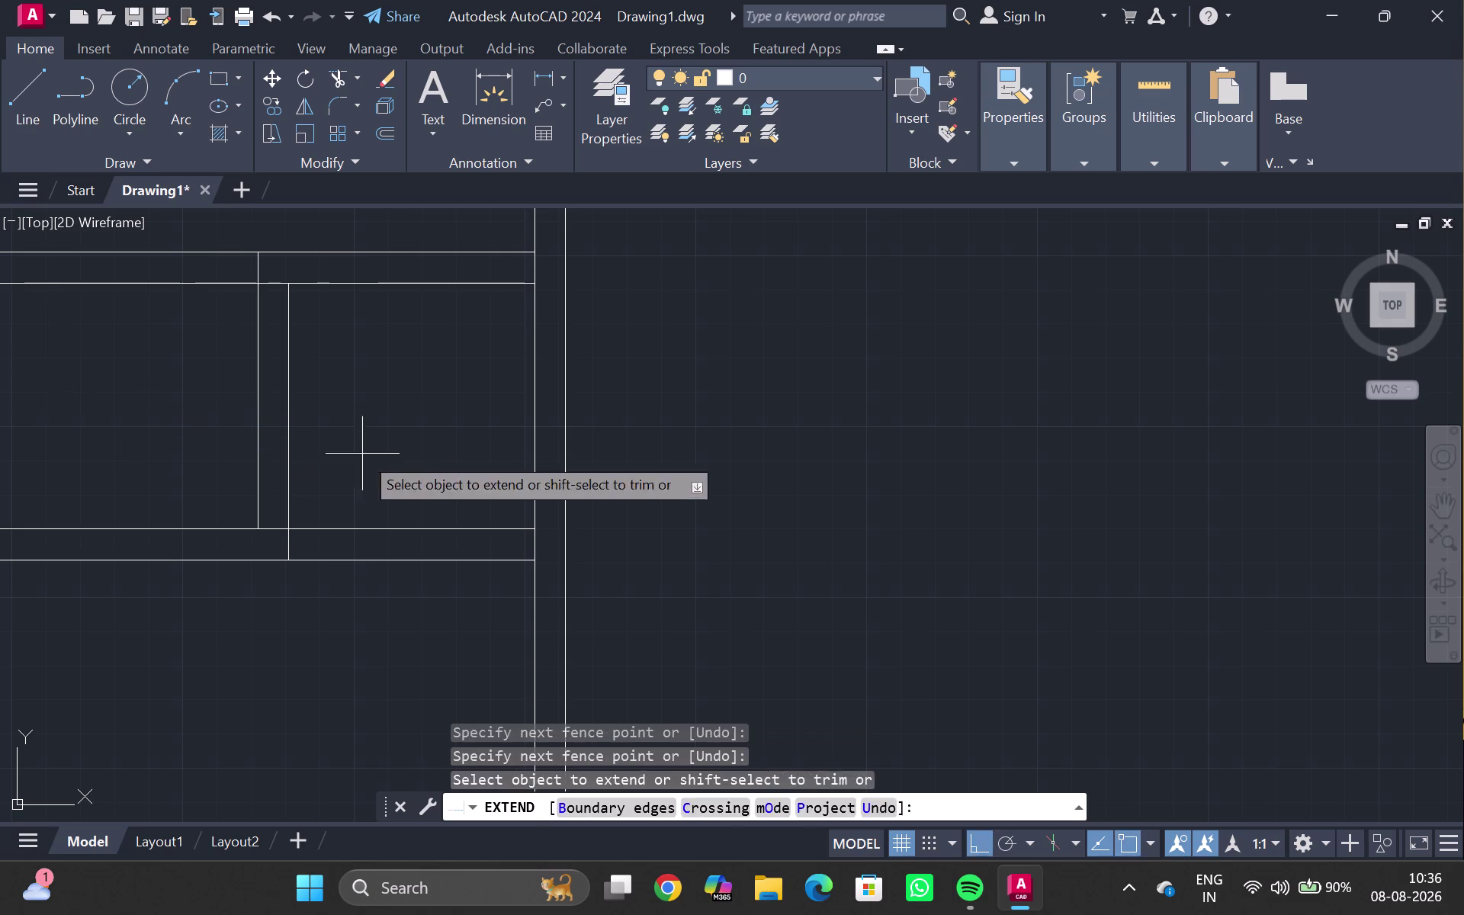
double_click(257, 446)
key(grave)
key(Escape)
key(Escape)
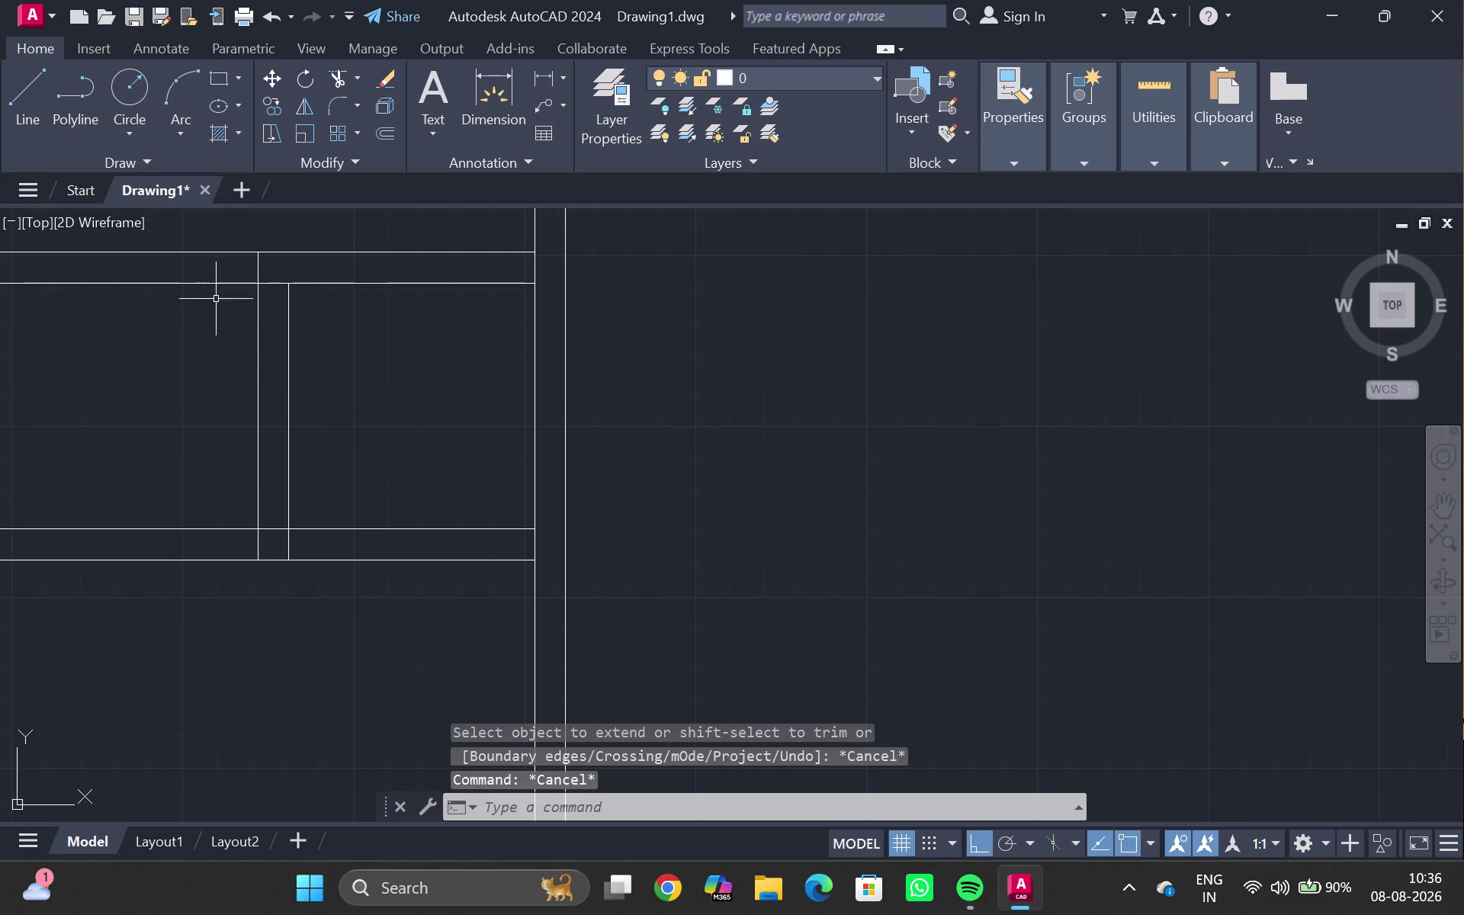
Trim the overlapping wall line pieces at the junction with the new wall.
text(tr)
key(Return)
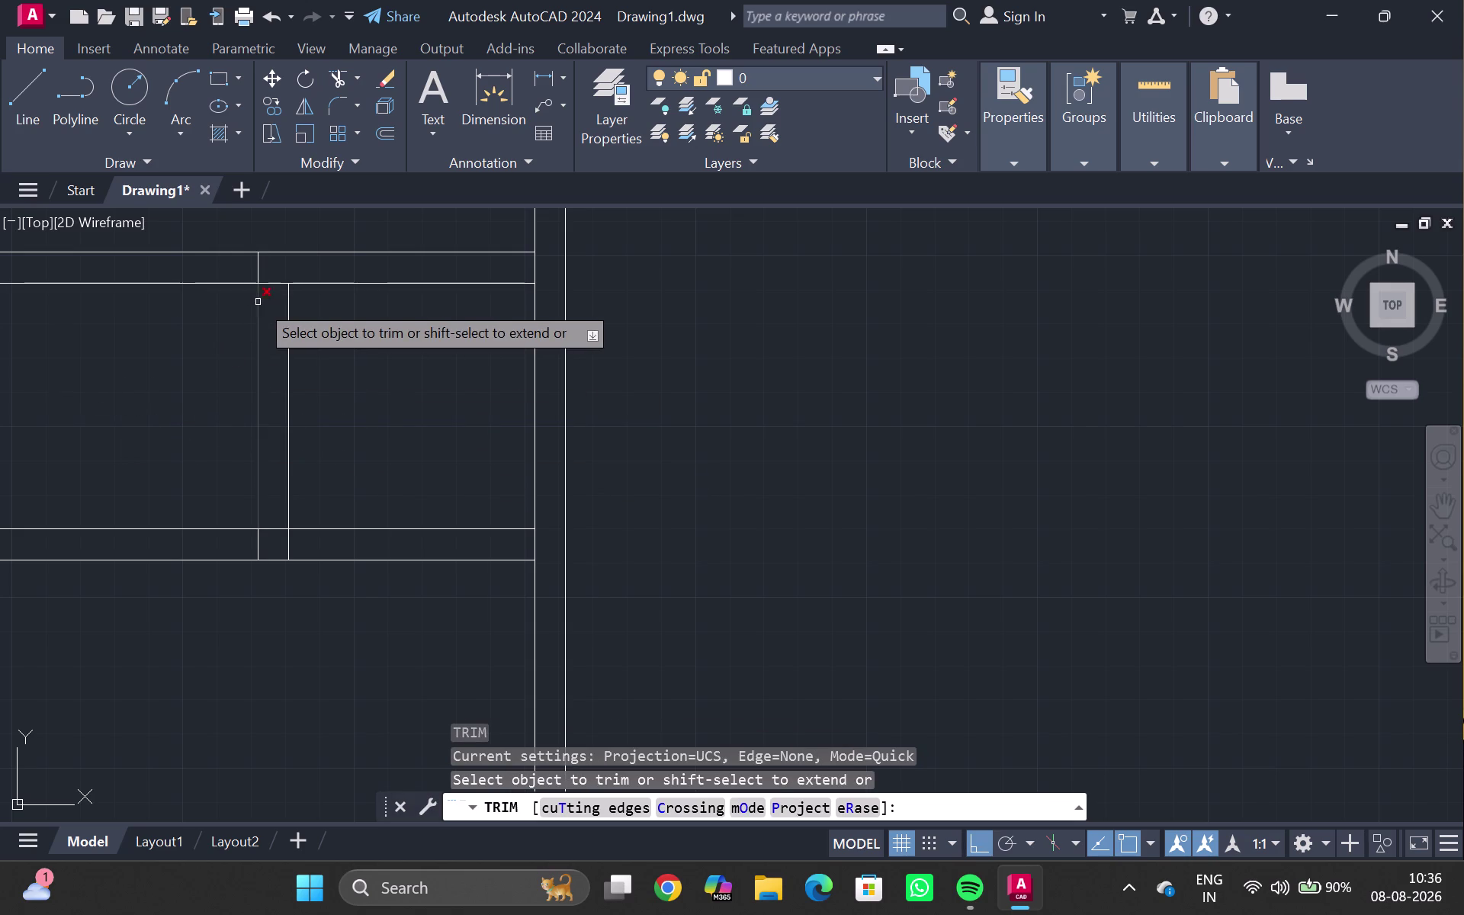
double_click(243, 268)
drag(248, 267, 271, 261)
key(Escape)
scroll(down, 3)
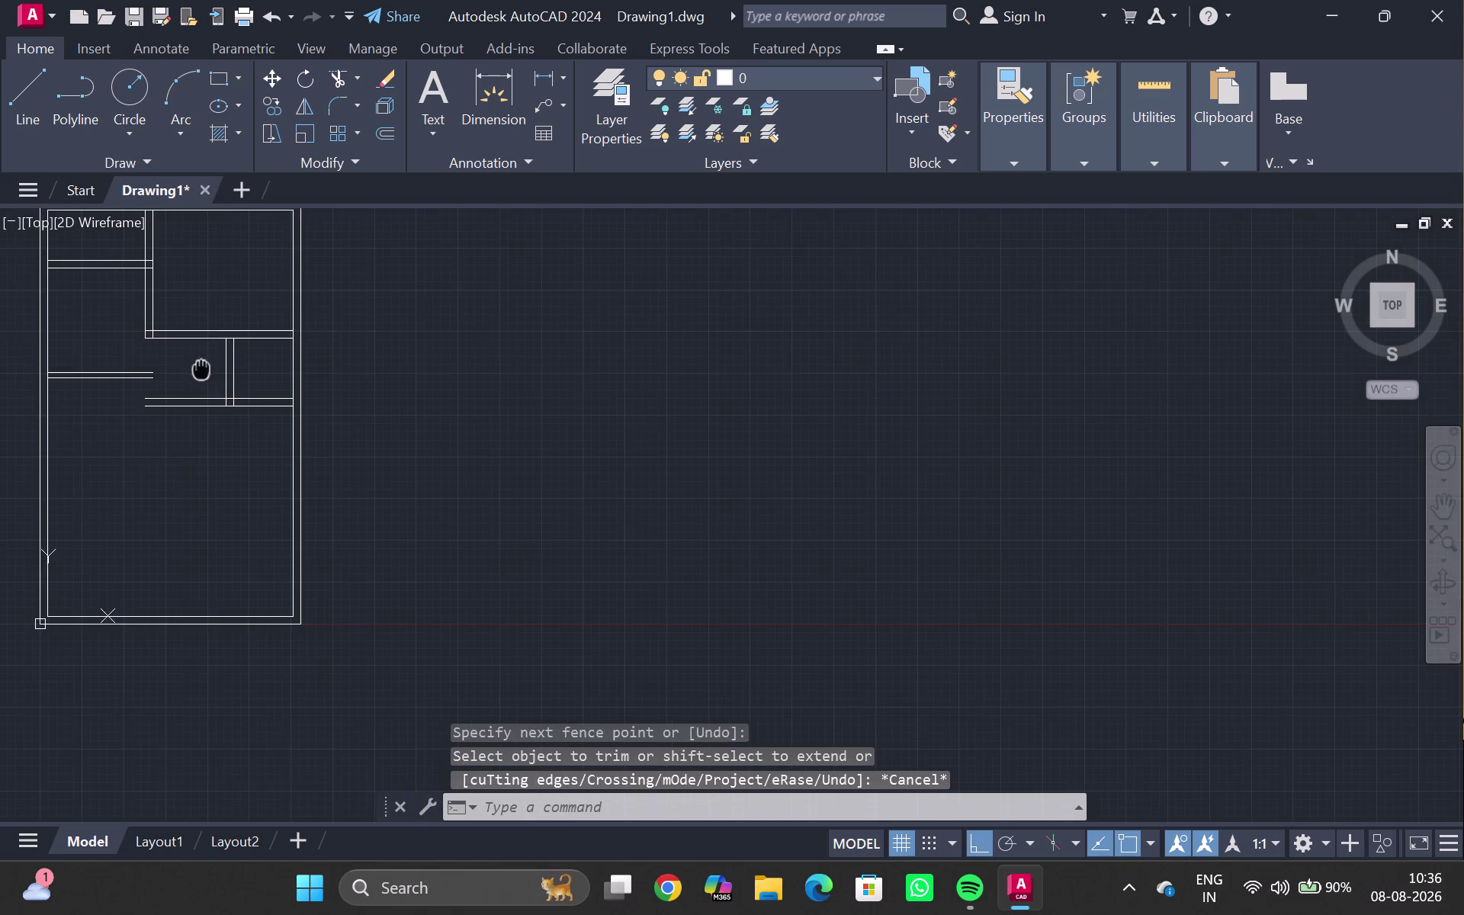